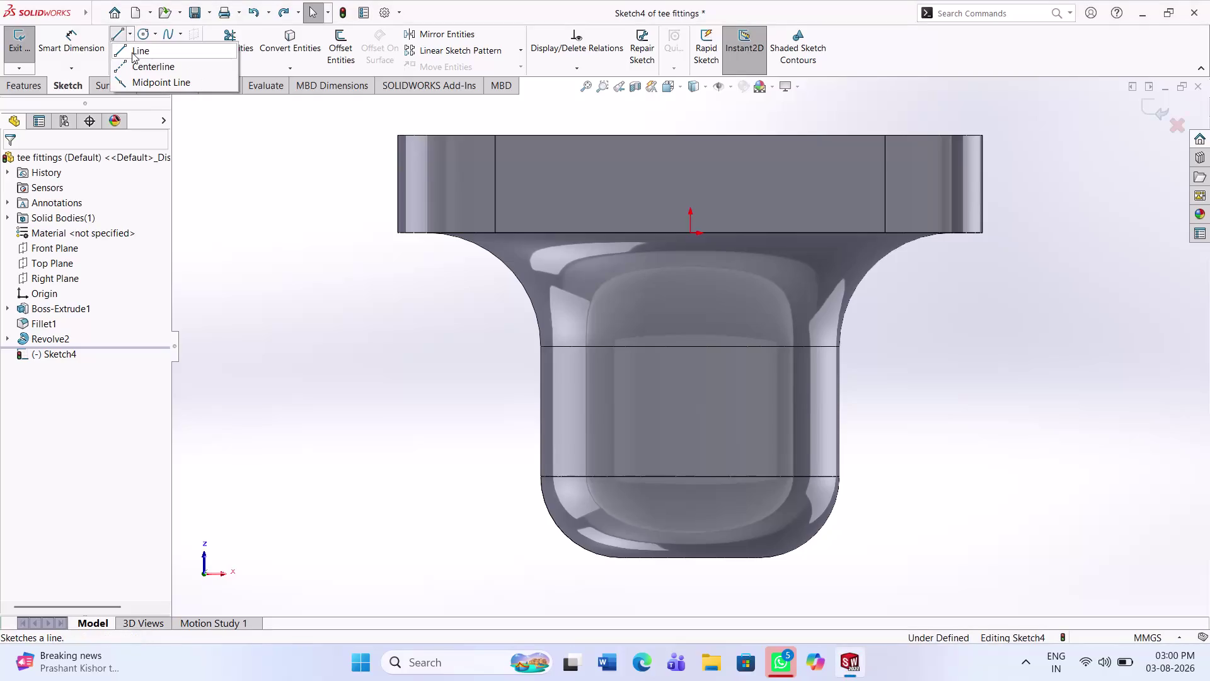
Draw a vertical centerline from the origin down below the part.
click(135, 68)
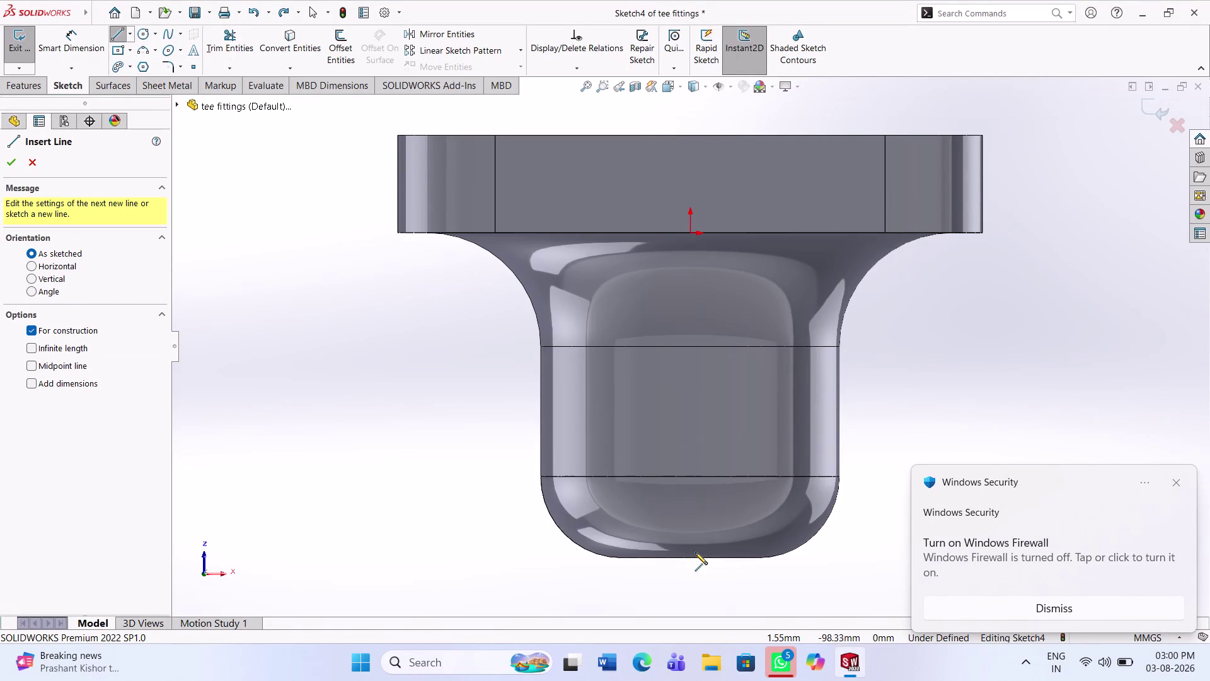
click(693, 590)
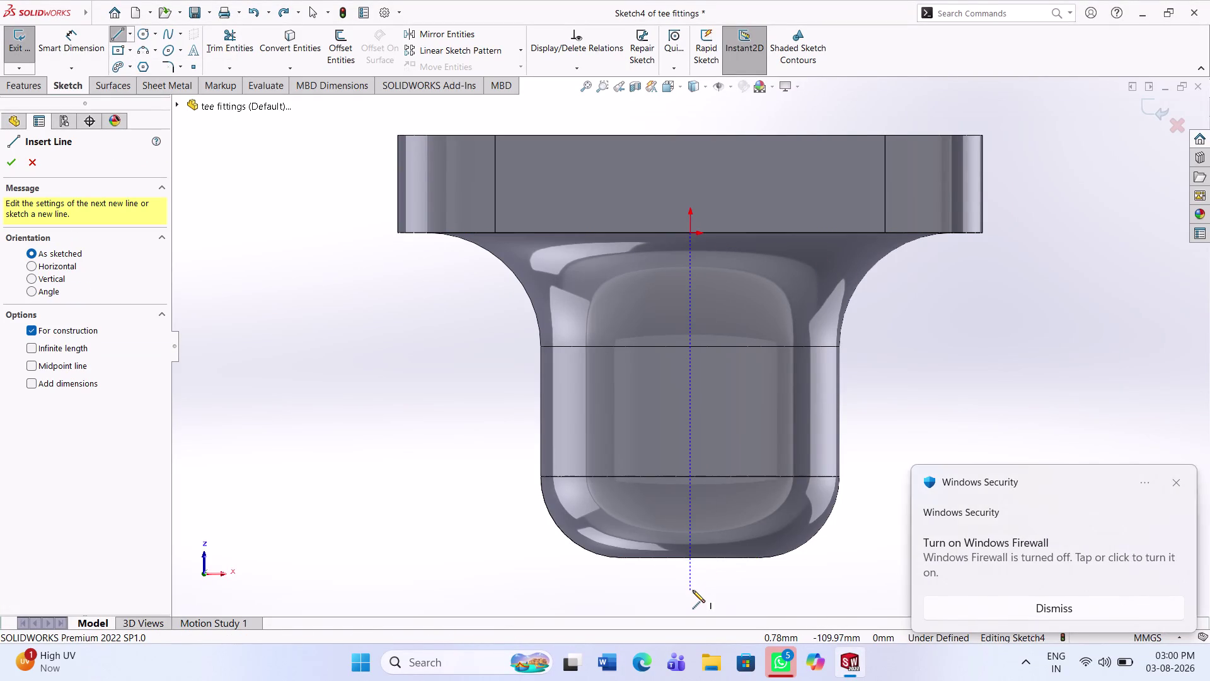
click(688, 234)
key(Escape)
key(Escape)
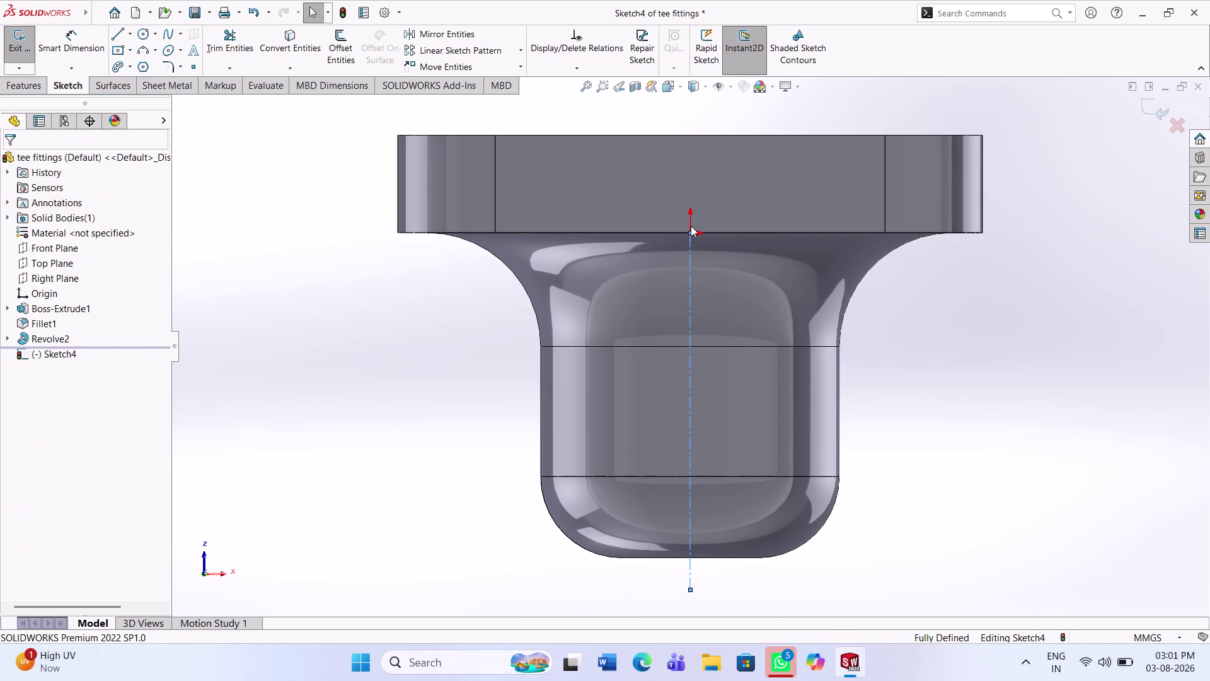
Draw a horizontal centerline crossing the vertical one through the part.
click(130, 31)
click(143, 68)
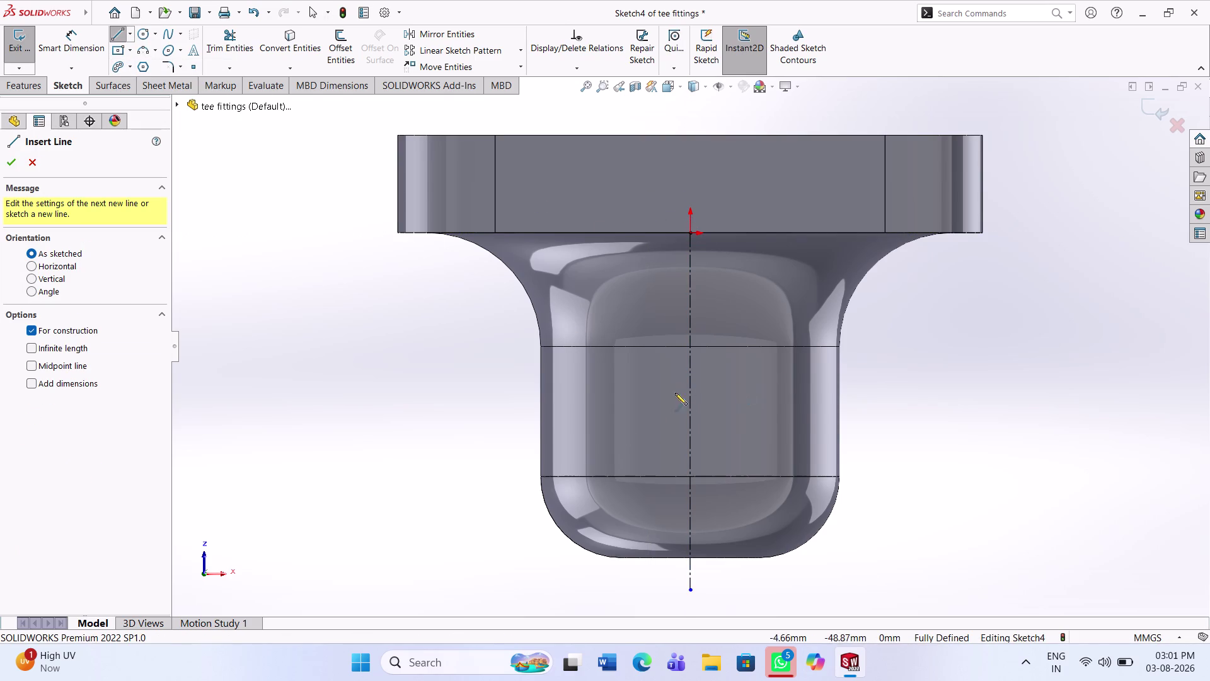
click(931, 413)
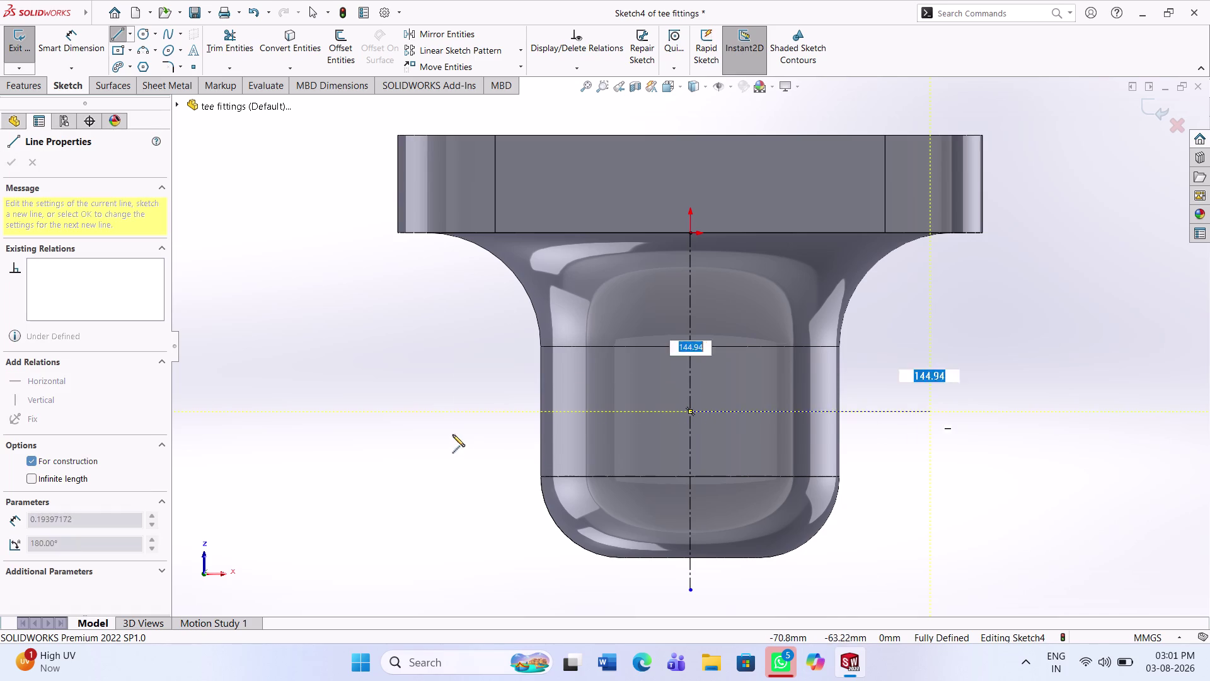
click(471, 410)
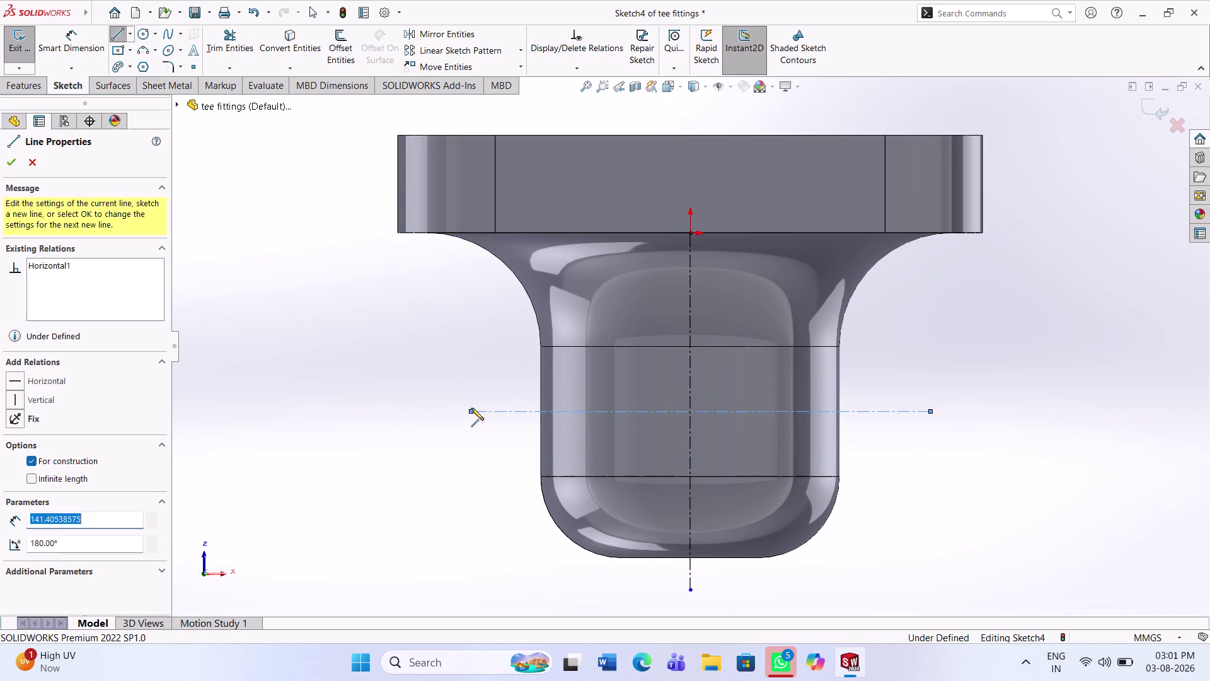
key(Escape)
key(Escape)
key(Escape)
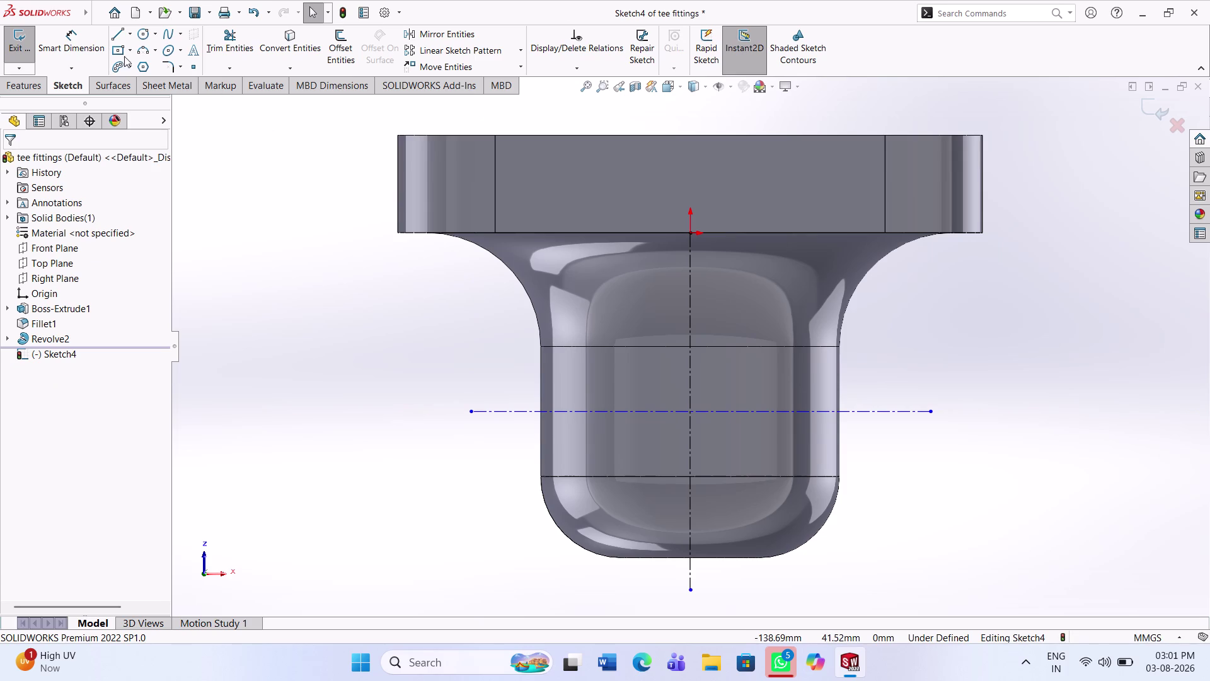
click(130, 32)
Draw a closed construction diamond with top, right, bottom and left corners on the centerlines.
click(152, 64)
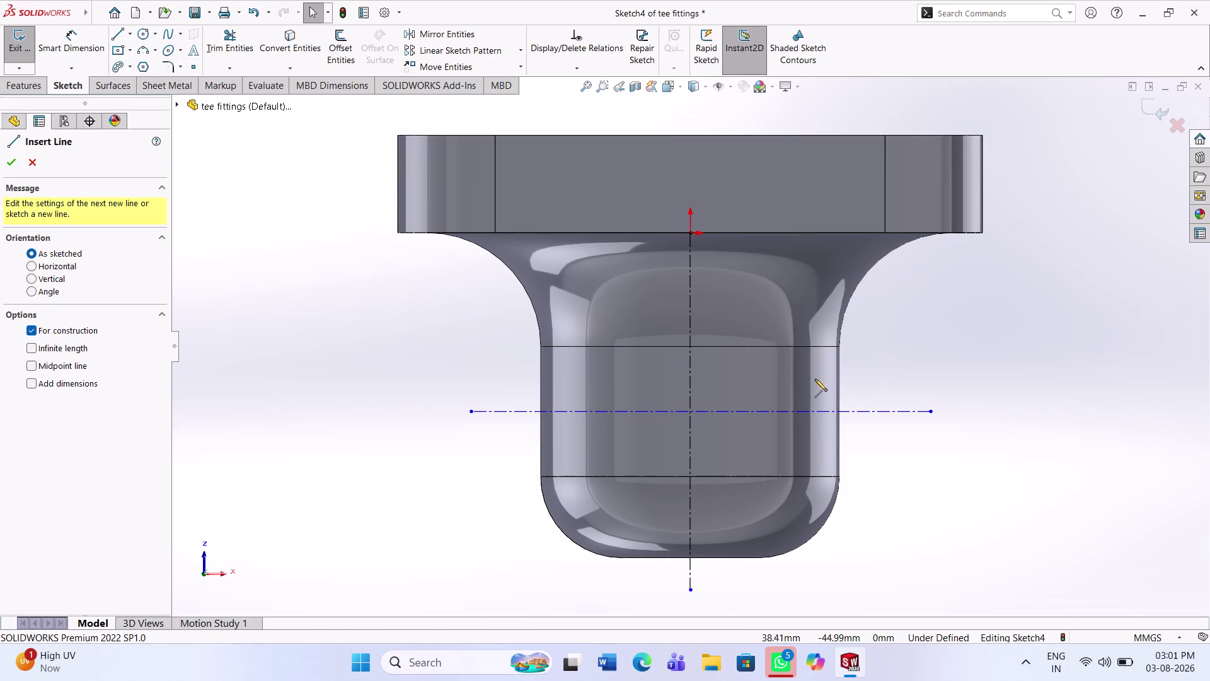
click(689, 274)
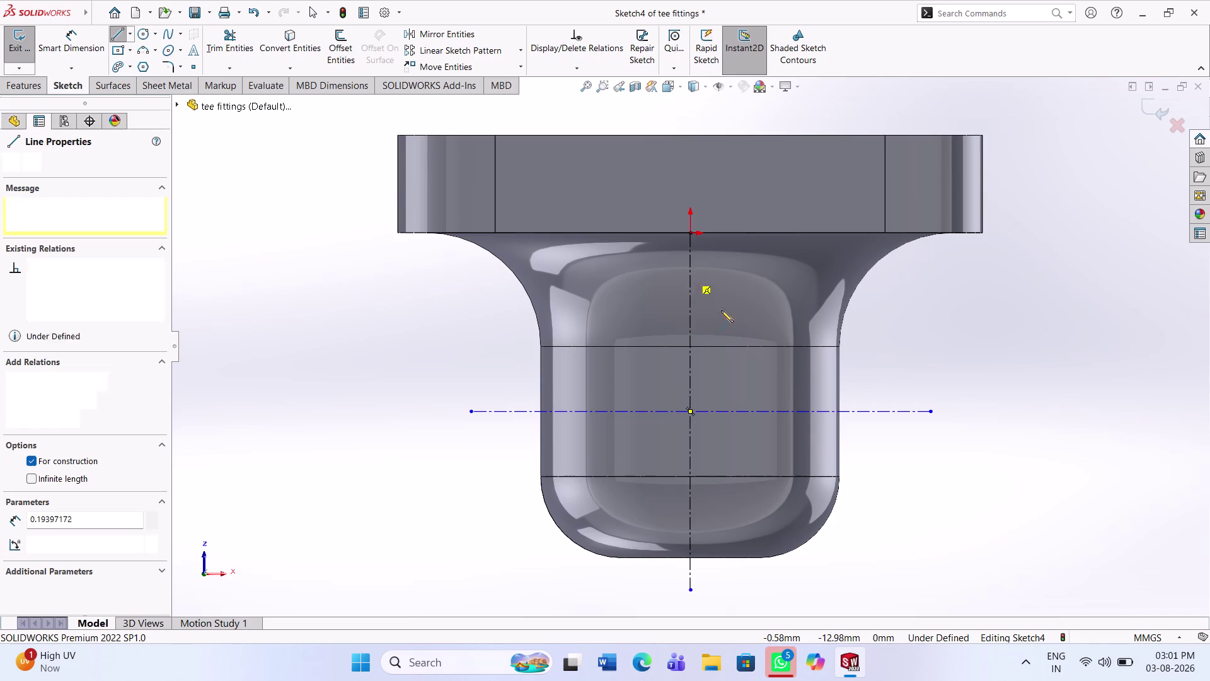
click(893, 411)
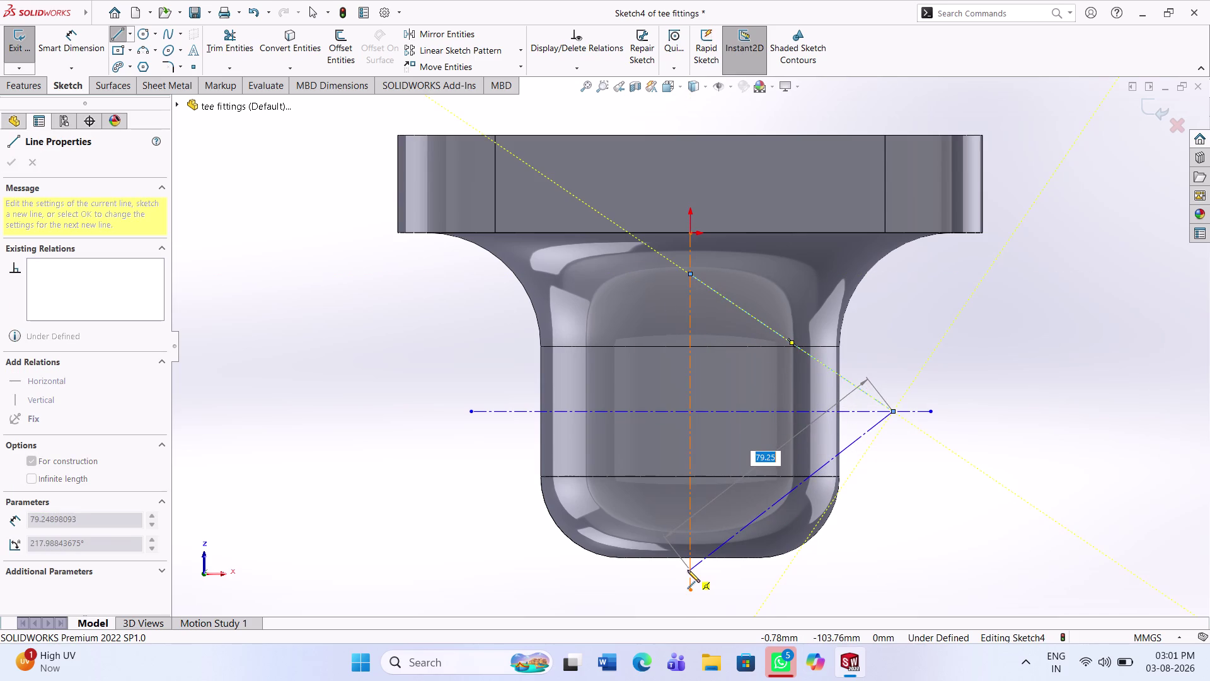
click(688, 570)
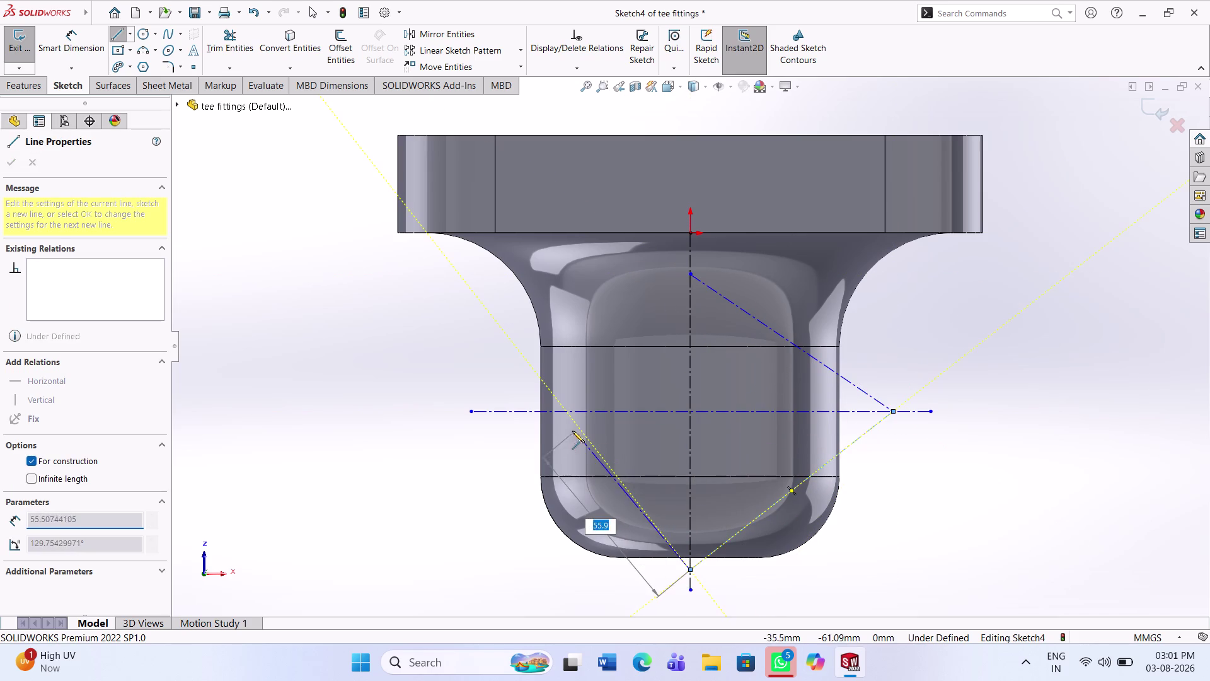
click(567, 413)
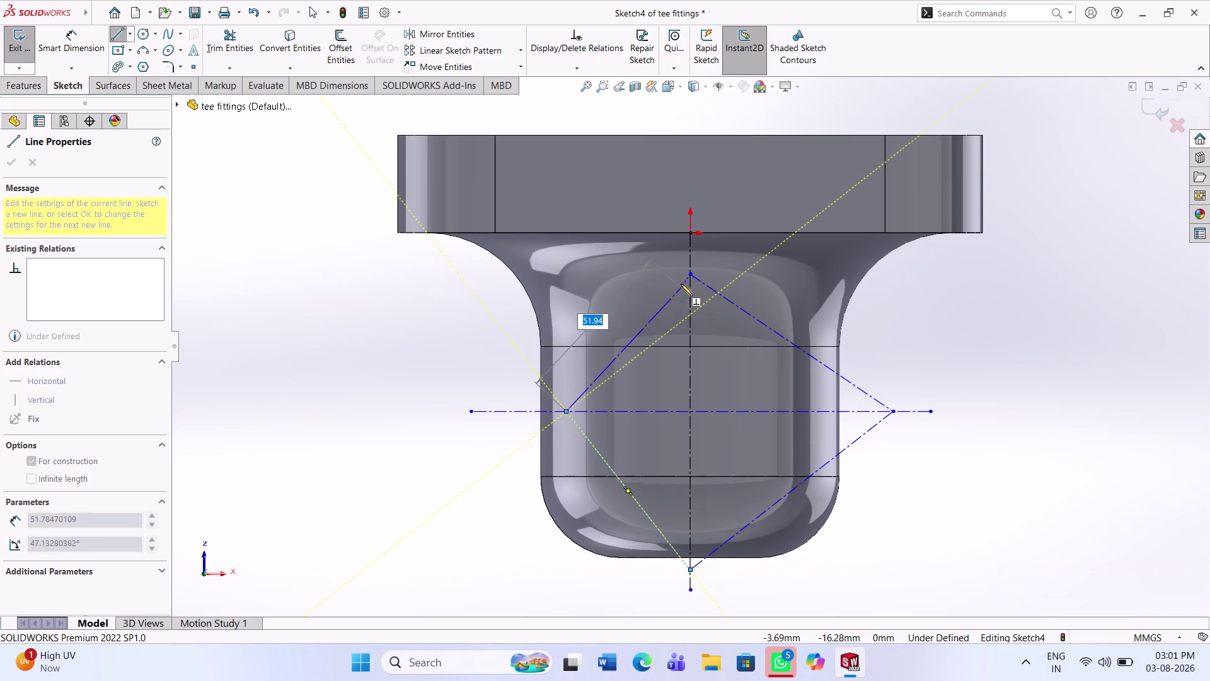
click(690, 278)
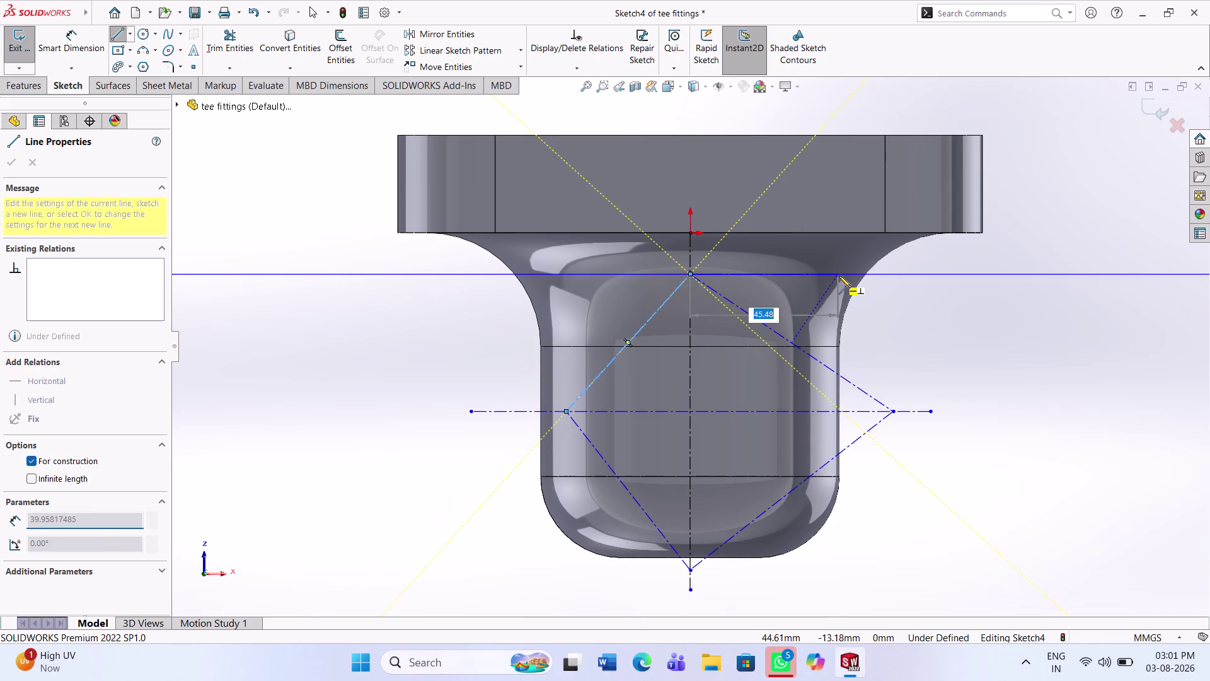
key(Escape)
key(Escape)
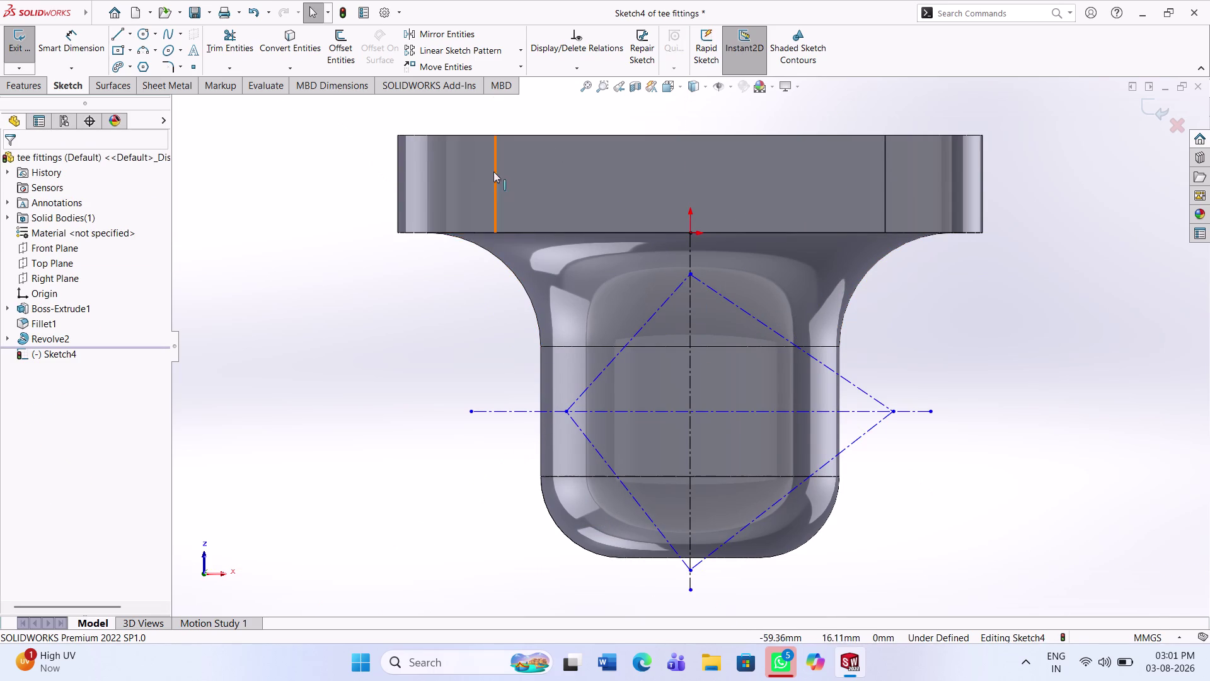
click(172, 68)
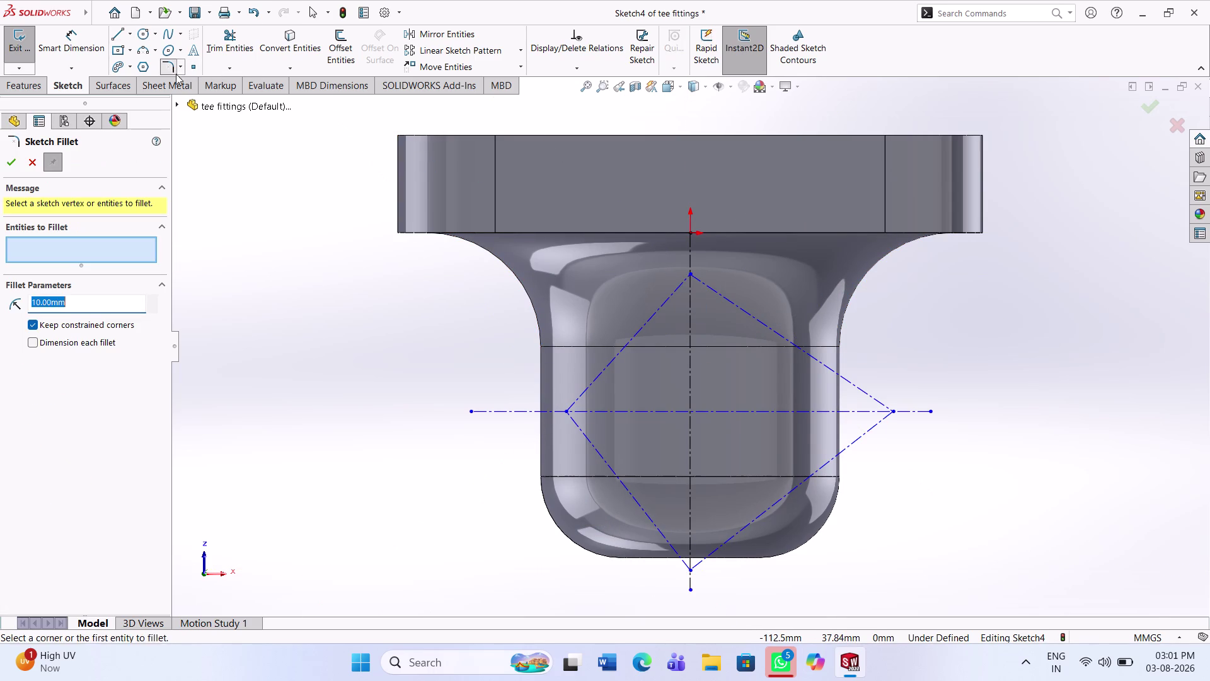
Apply 44.6 mm sketch fillets to the edge pairs at the diamond's top and bottom corners.
key(BackSpace)
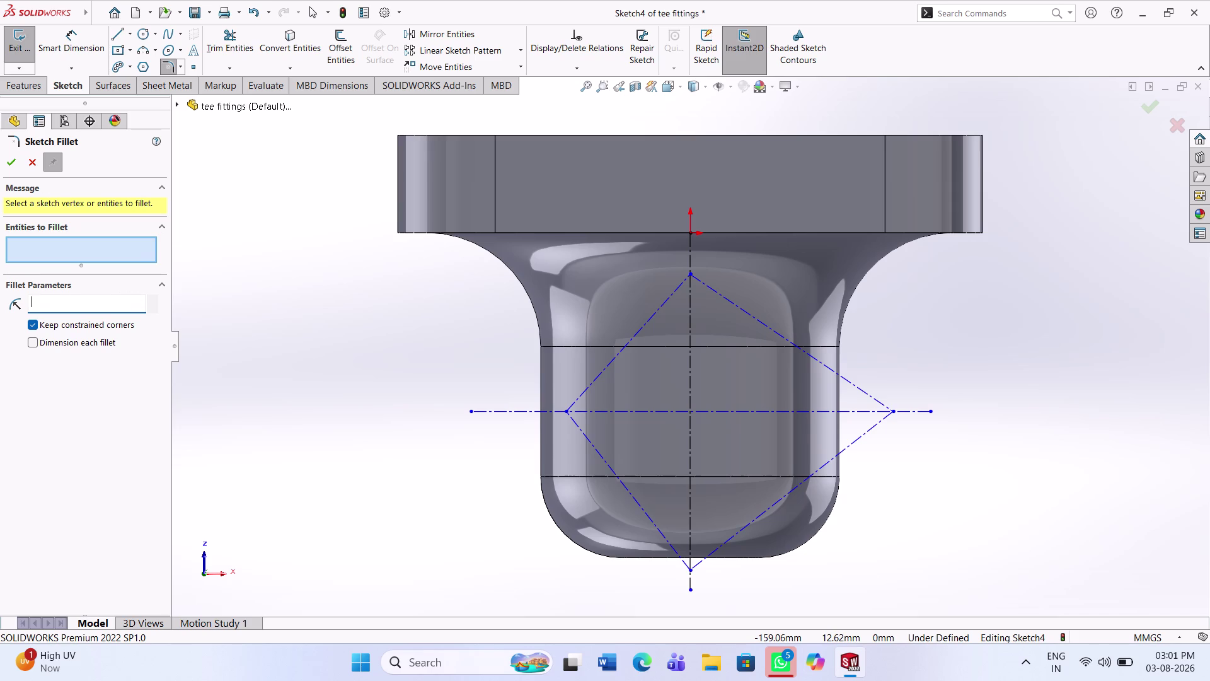
text(44)
text(.6)
key(Return)
click(728, 303)
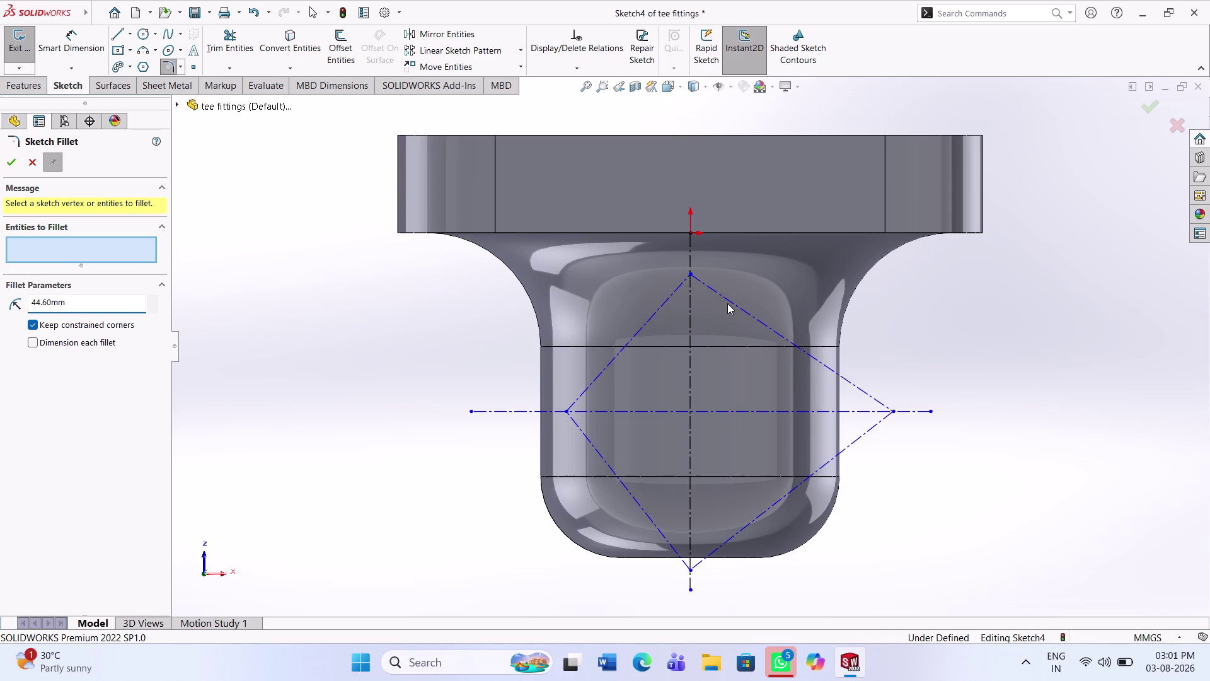
click(735, 300)
click(737, 303)
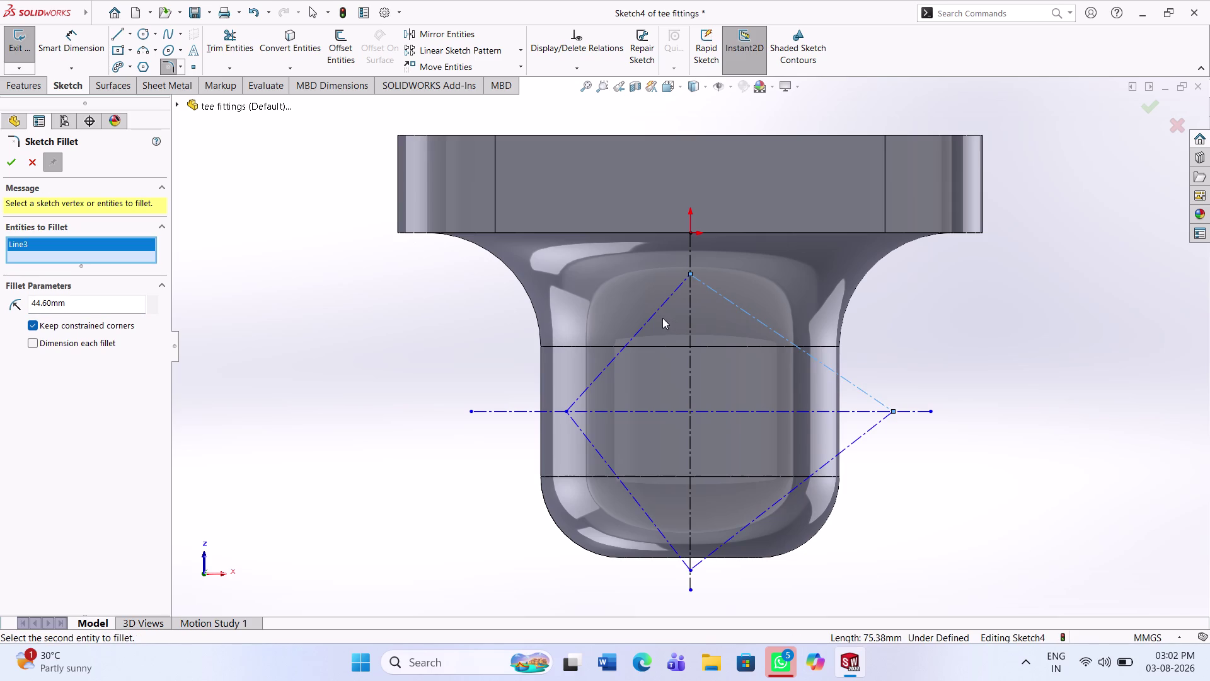
click(655, 314)
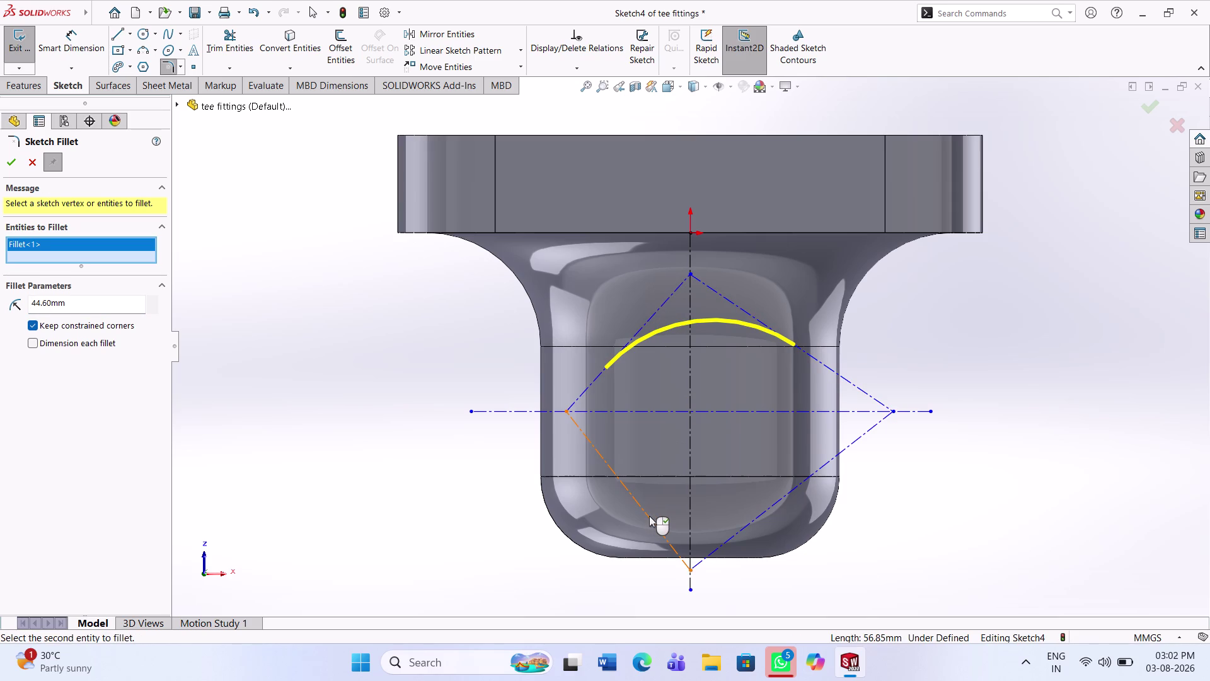
click(649, 516)
click(747, 528)
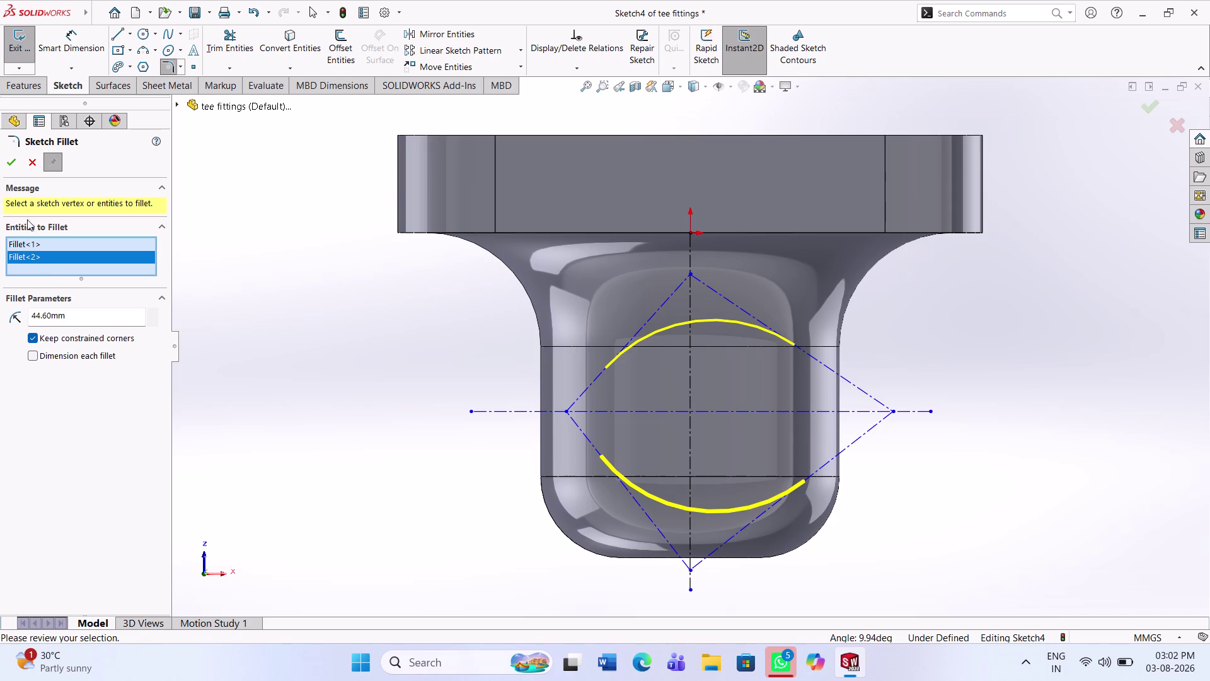
click(10, 164)
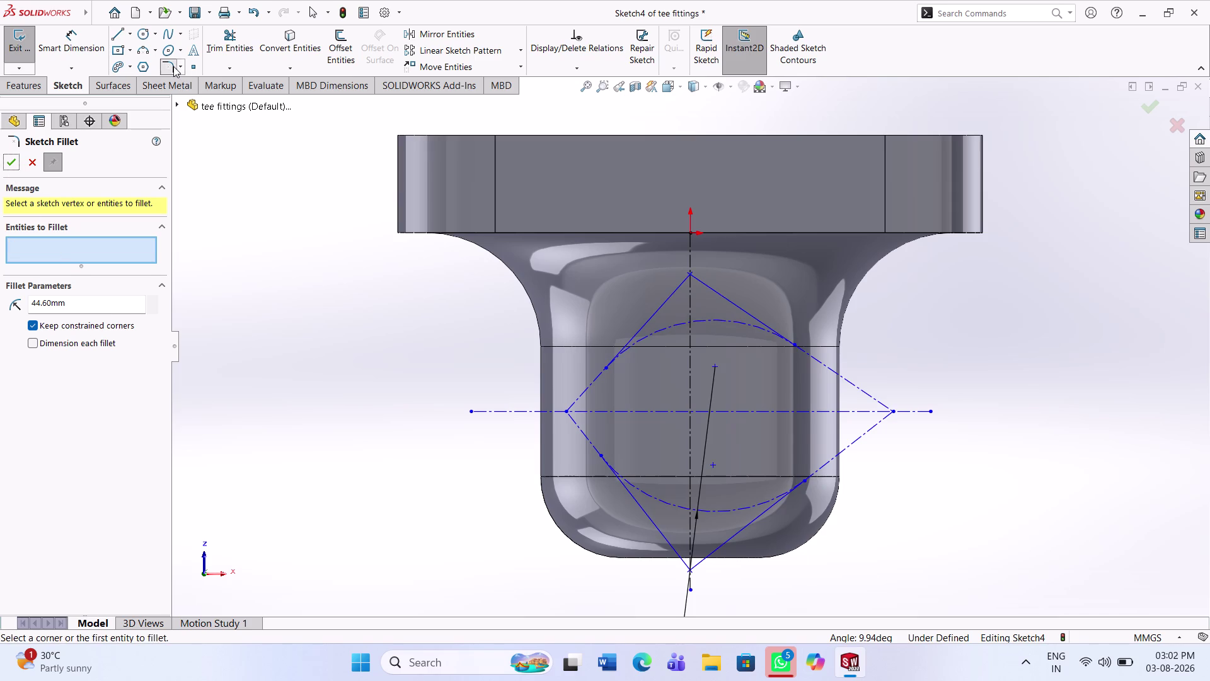
click(171, 66)
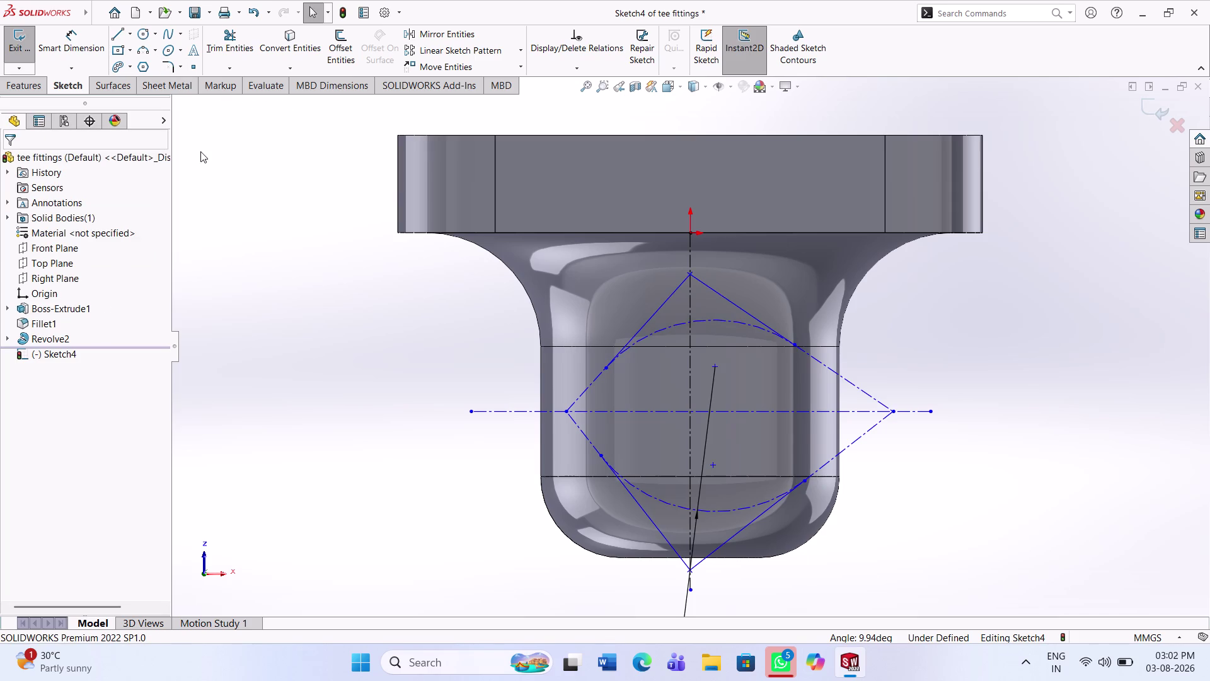
Apply 14.1 mm sketch fillets to the edge pairs at the diamond's right and left corners.
click(171, 67)
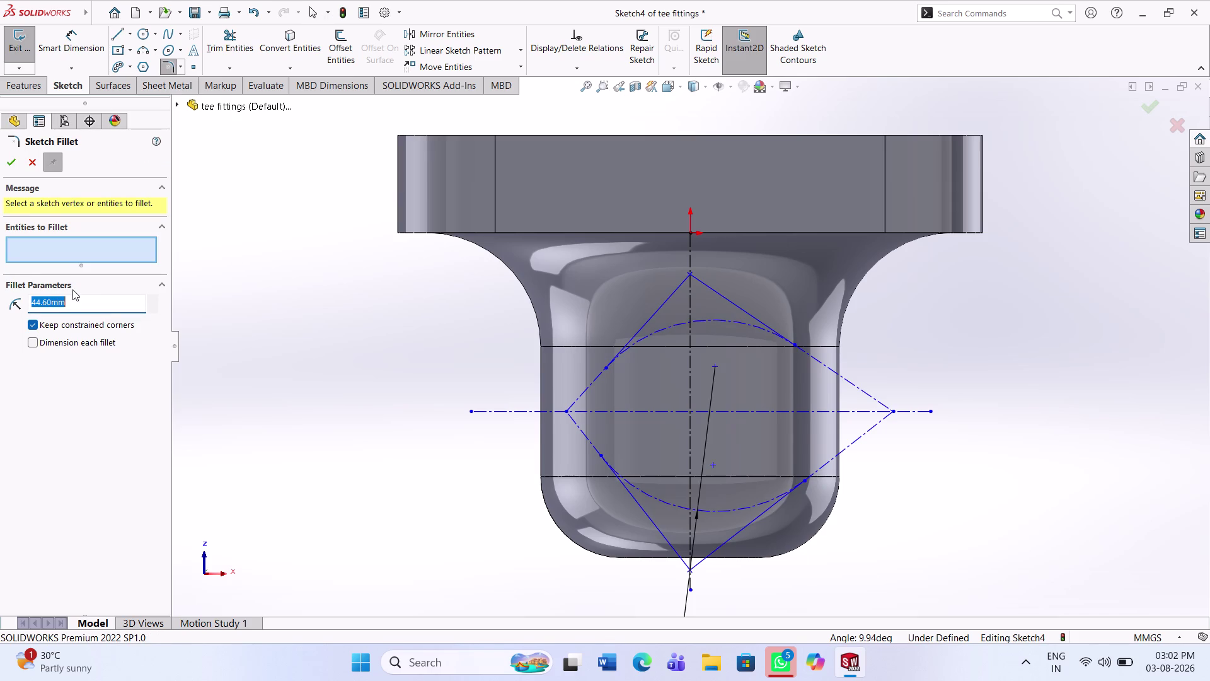
text(14.1)
key(Return)
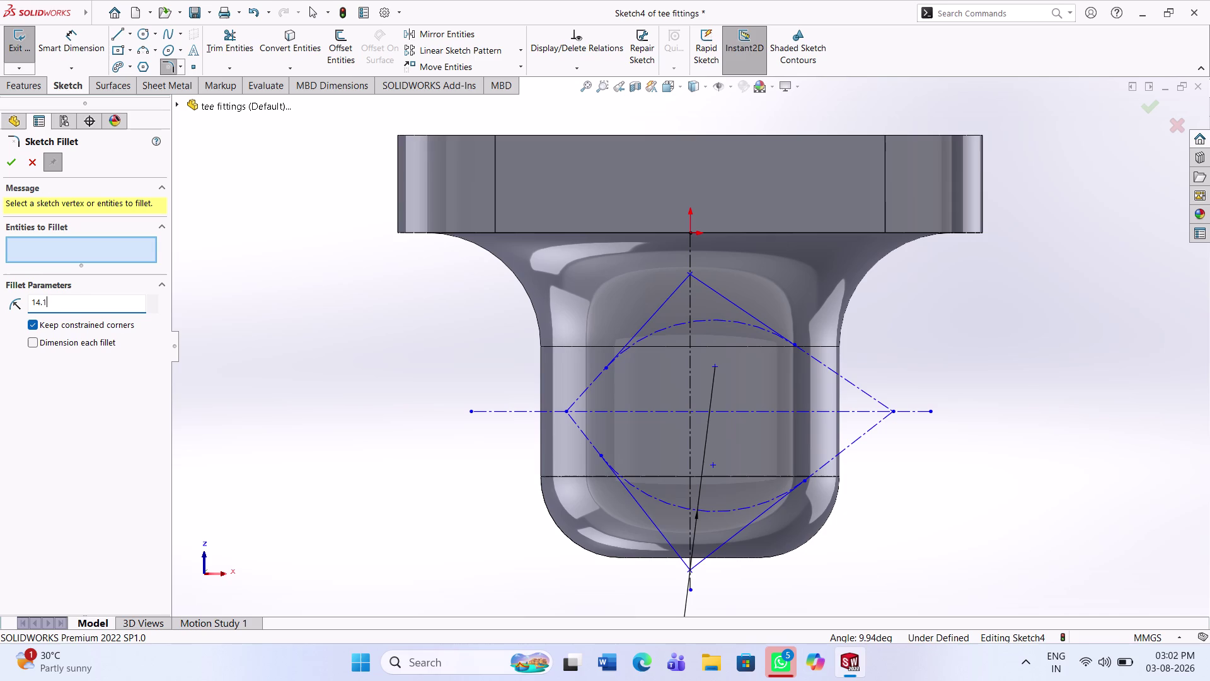
click(857, 385)
click(866, 431)
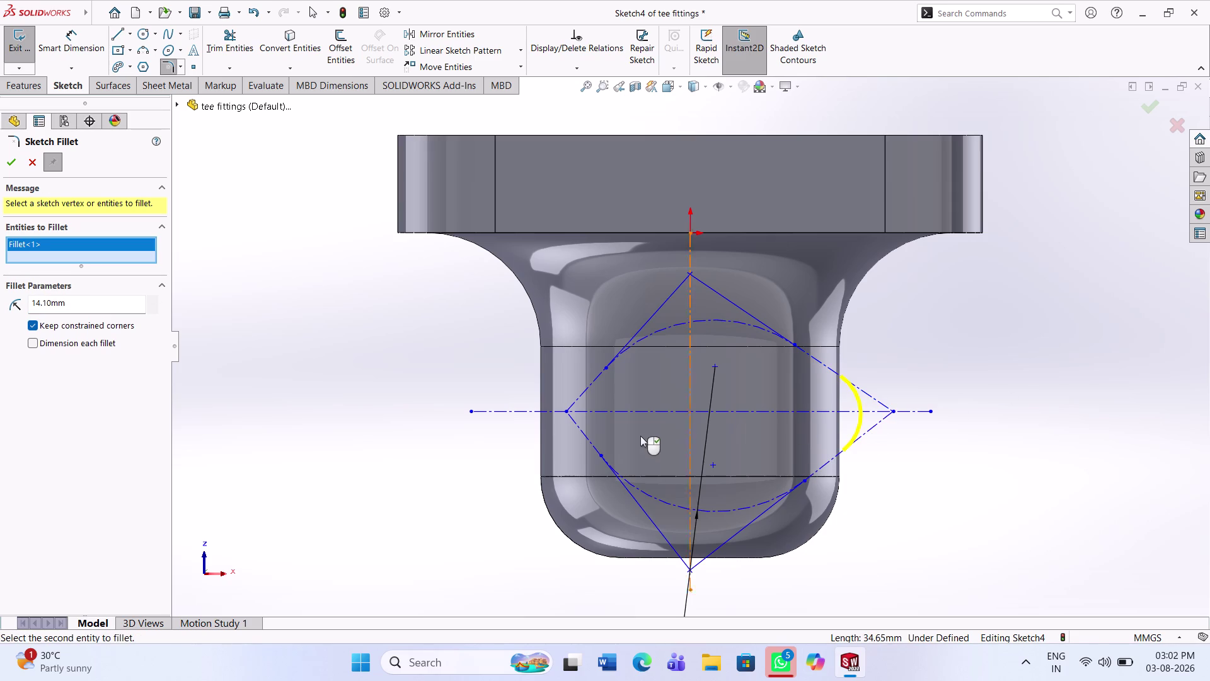
click(597, 376)
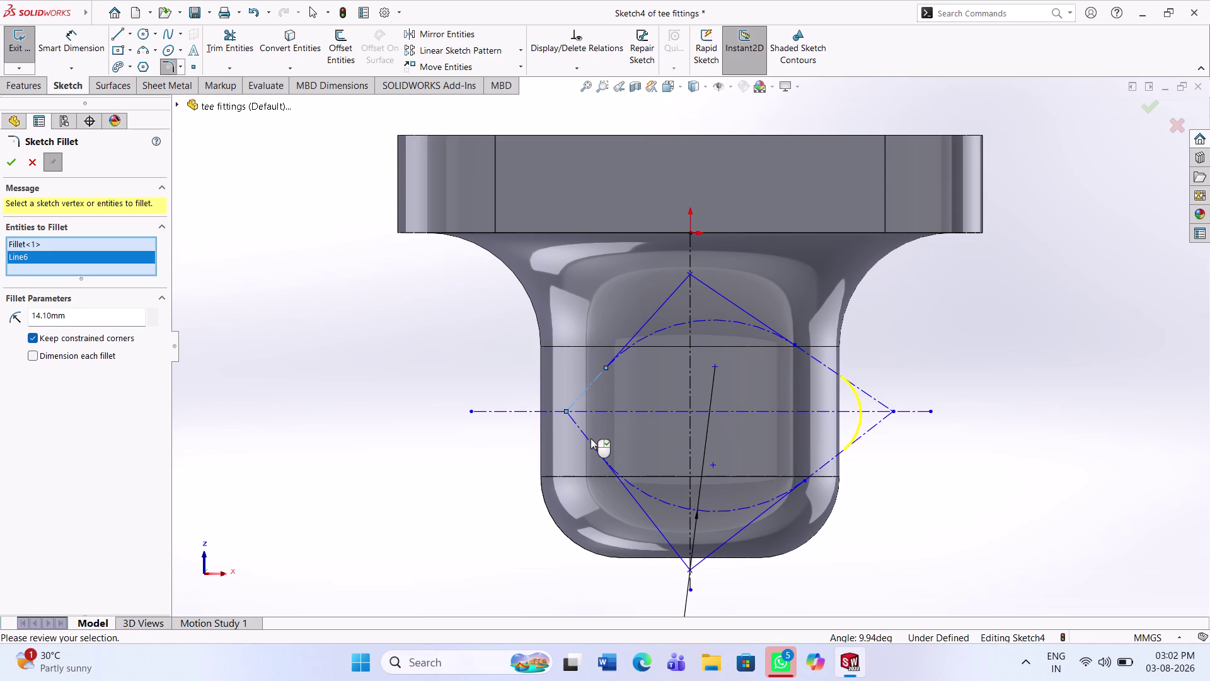
click(589, 440)
click(3, 167)
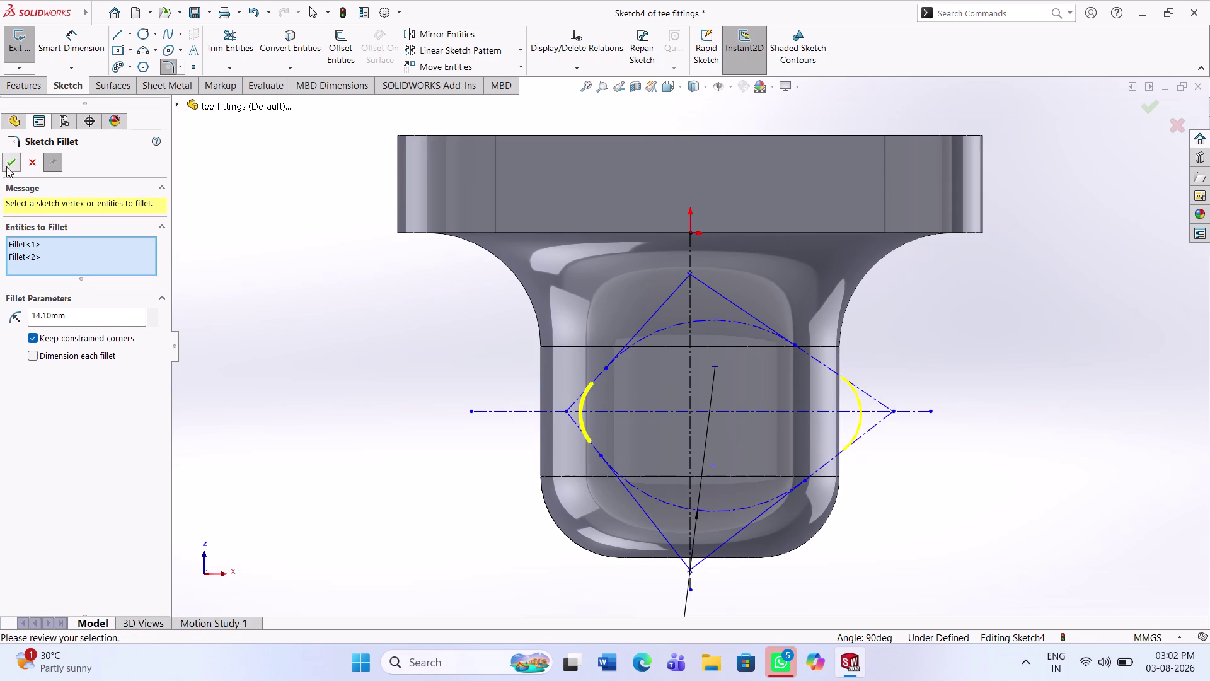
scroll(down, 3)
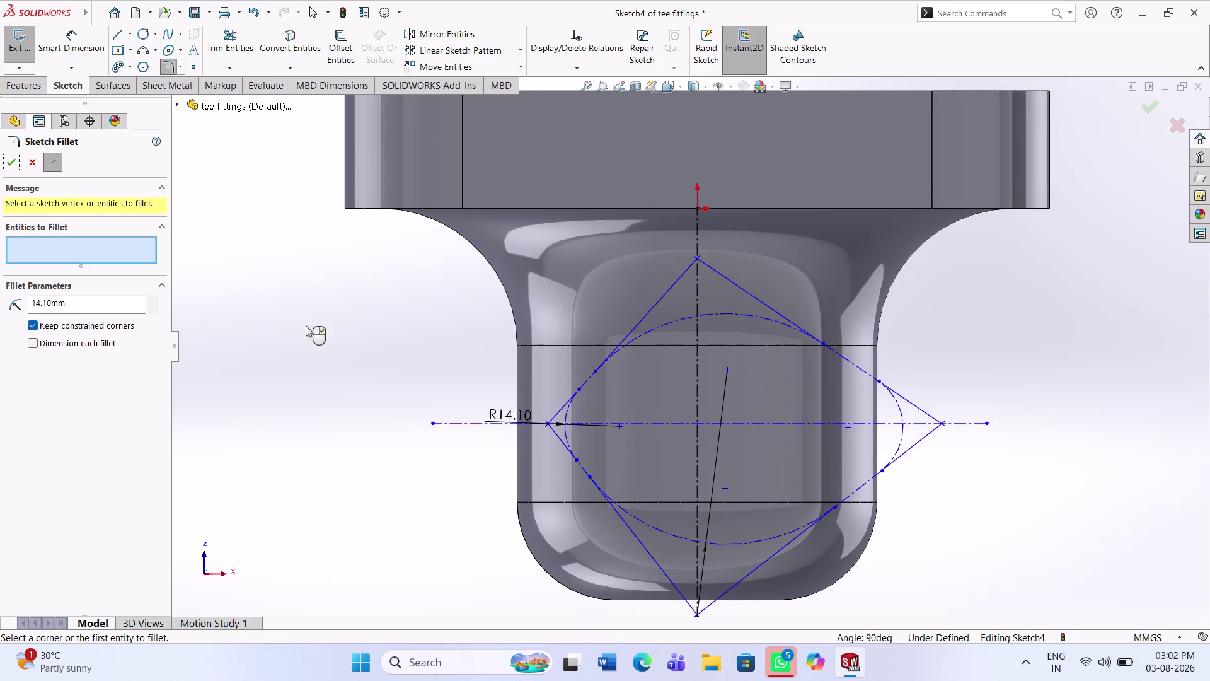
click(6, 159)
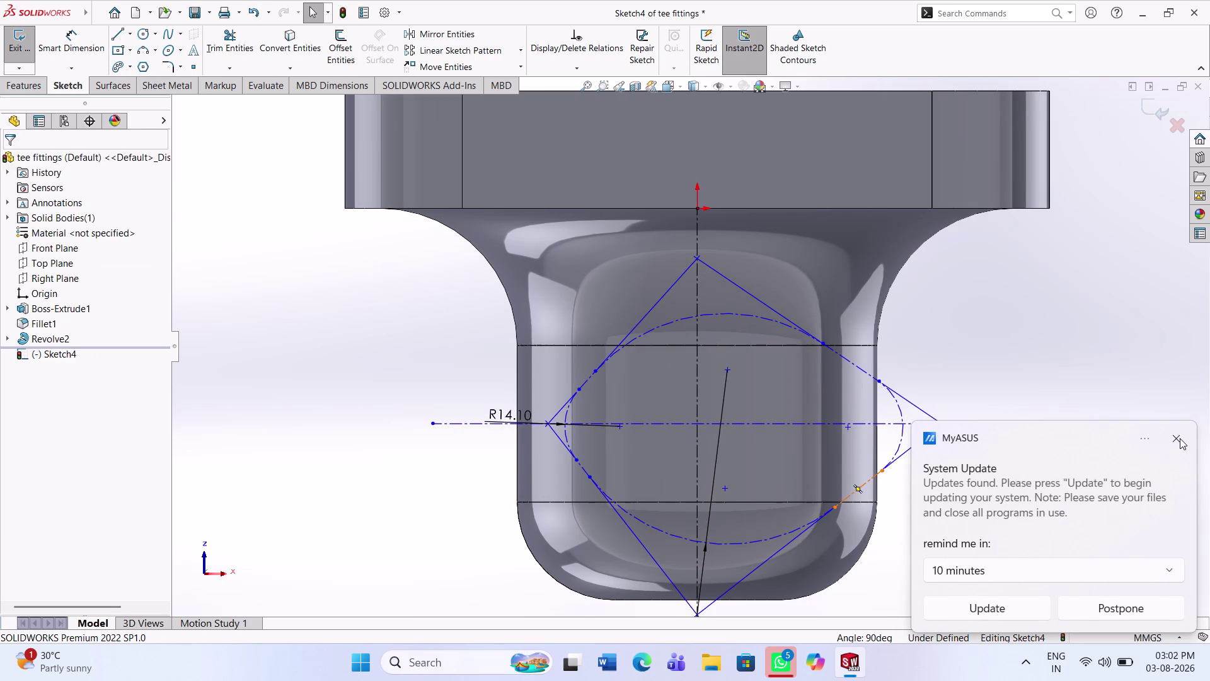
Dismiss the update notification and make a diamond sketch point coincident with a centerline.
click(1180, 439)
click(728, 487)
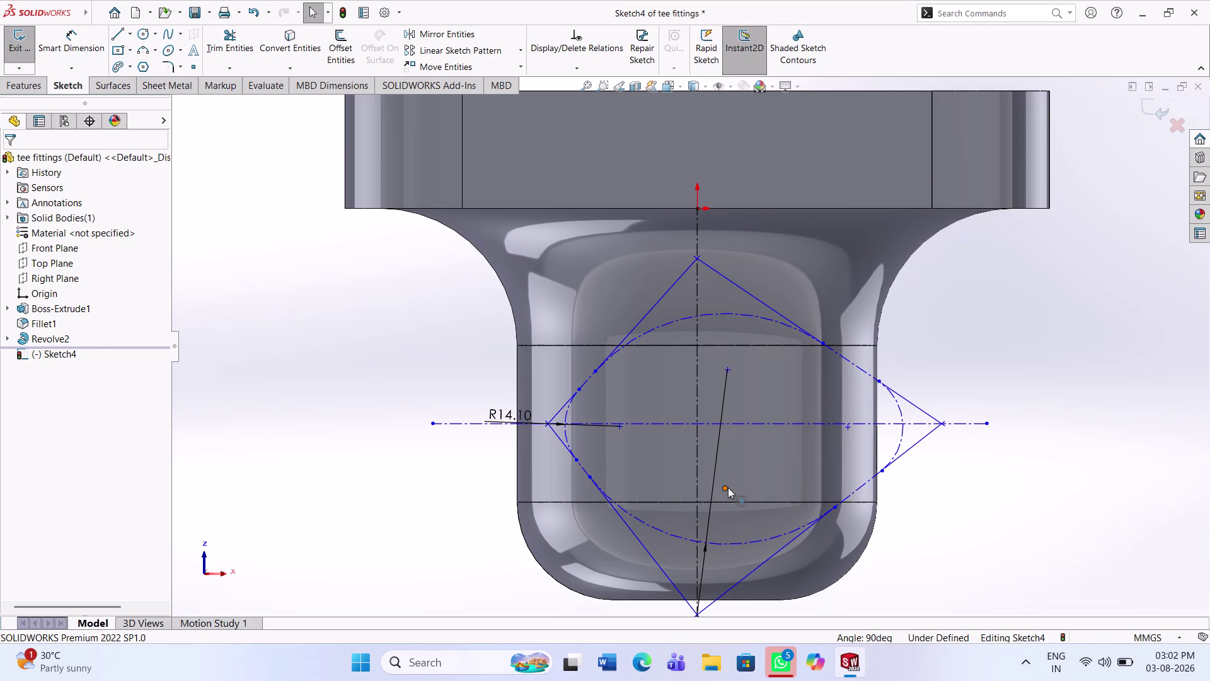
click(700, 450)
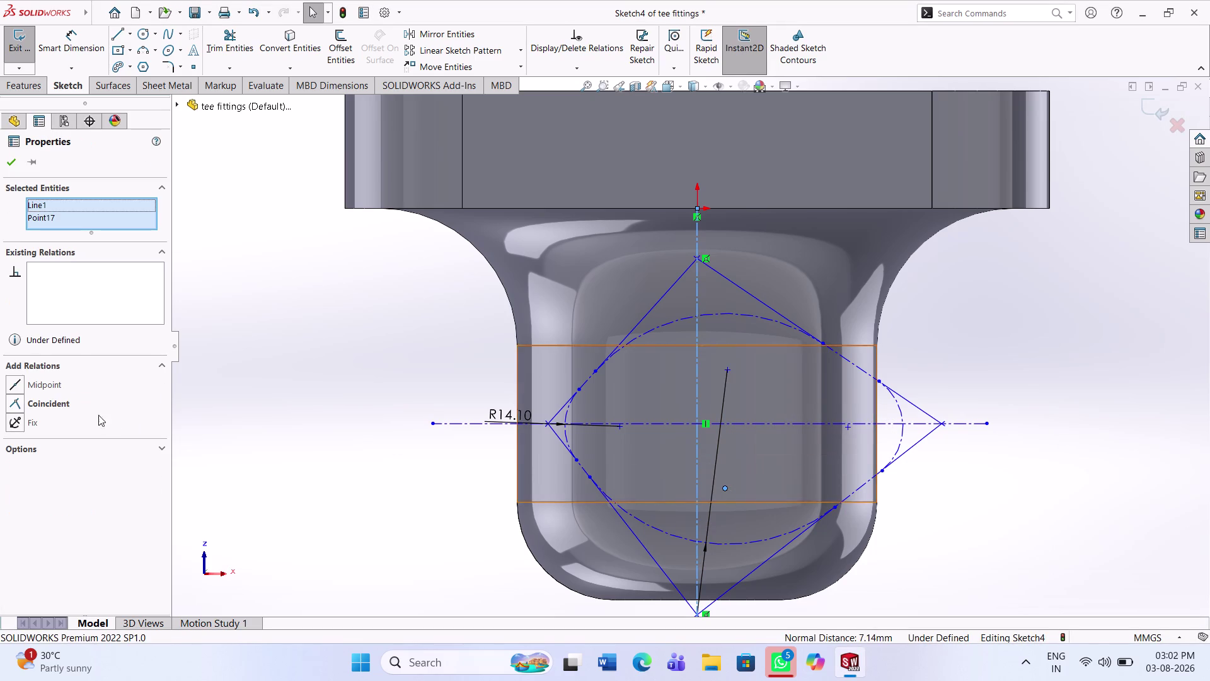
click(69, 403)
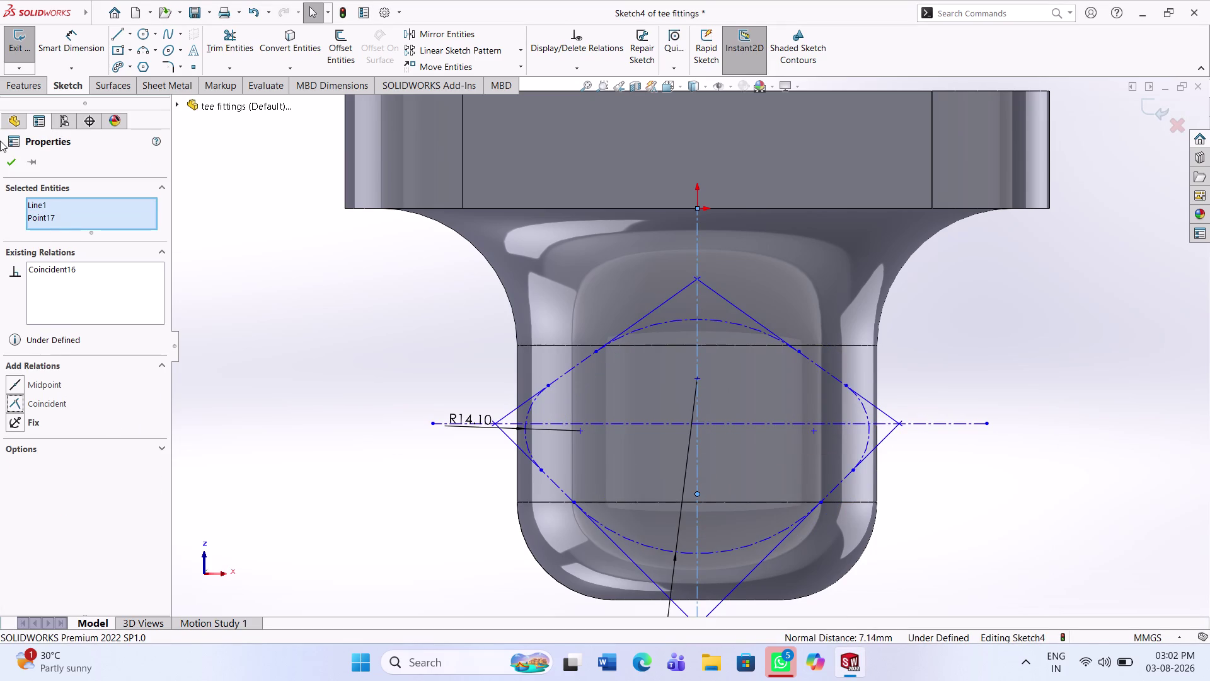
click(8, 160)
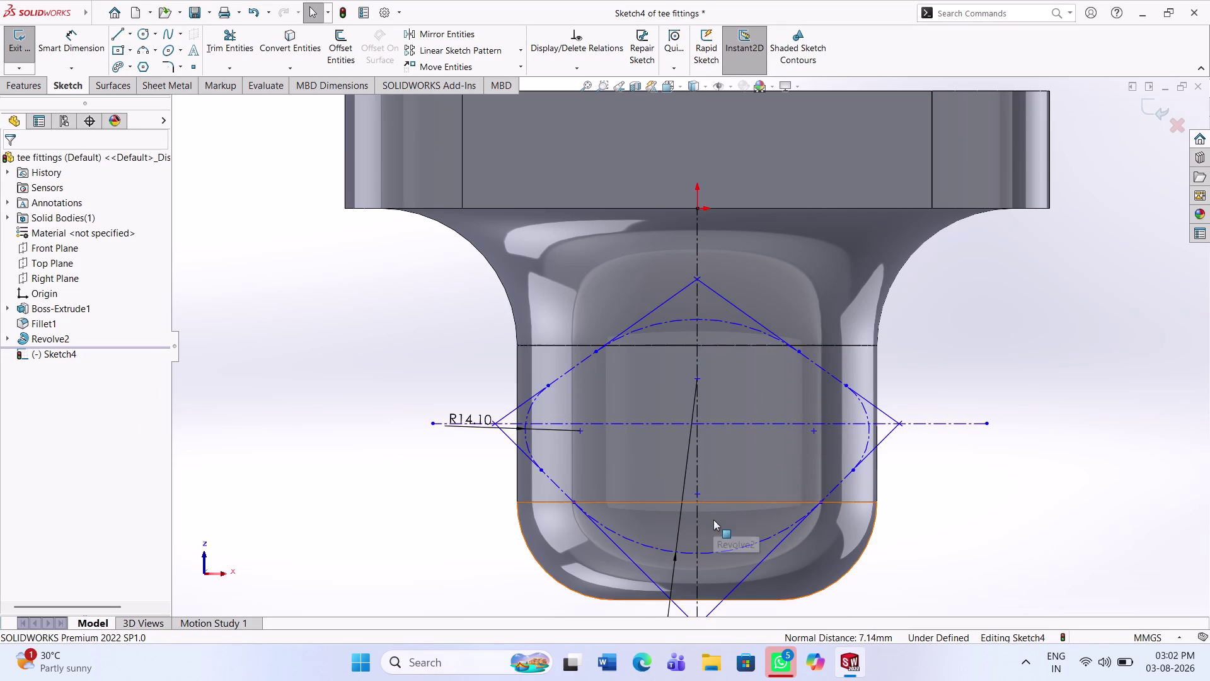
Make the upper point coincident with the vertical centerline and the left arc centre with the horizontal.
click(696, 377)
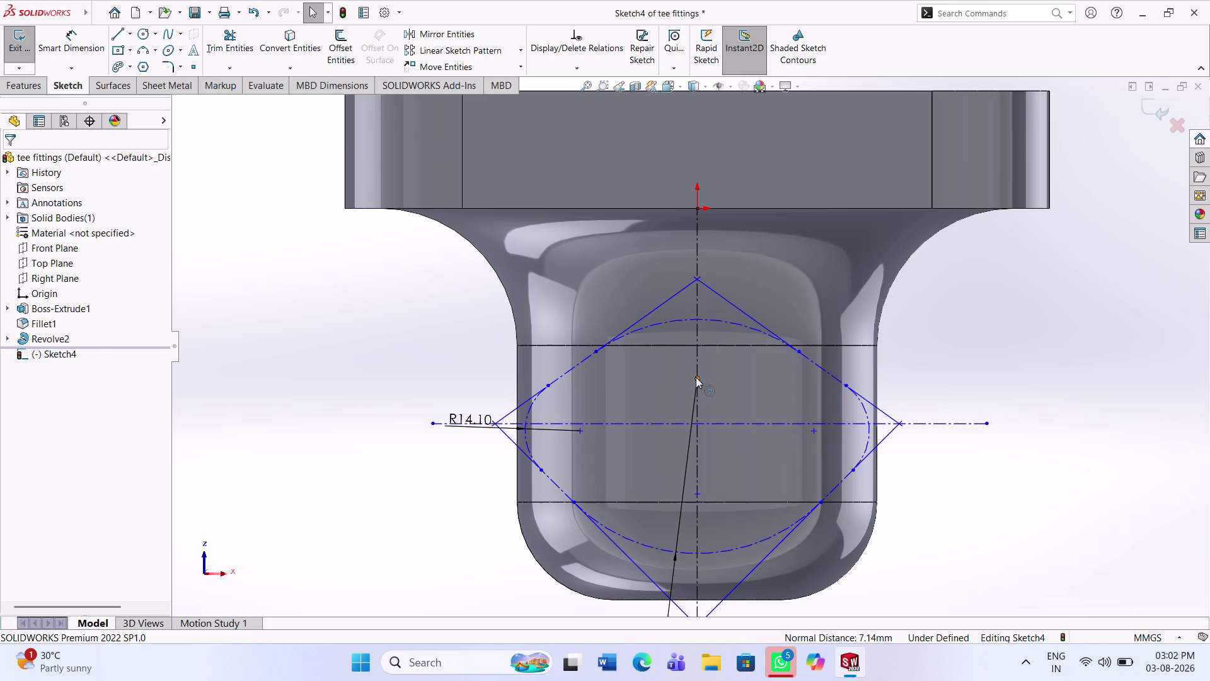
click(698, 401)
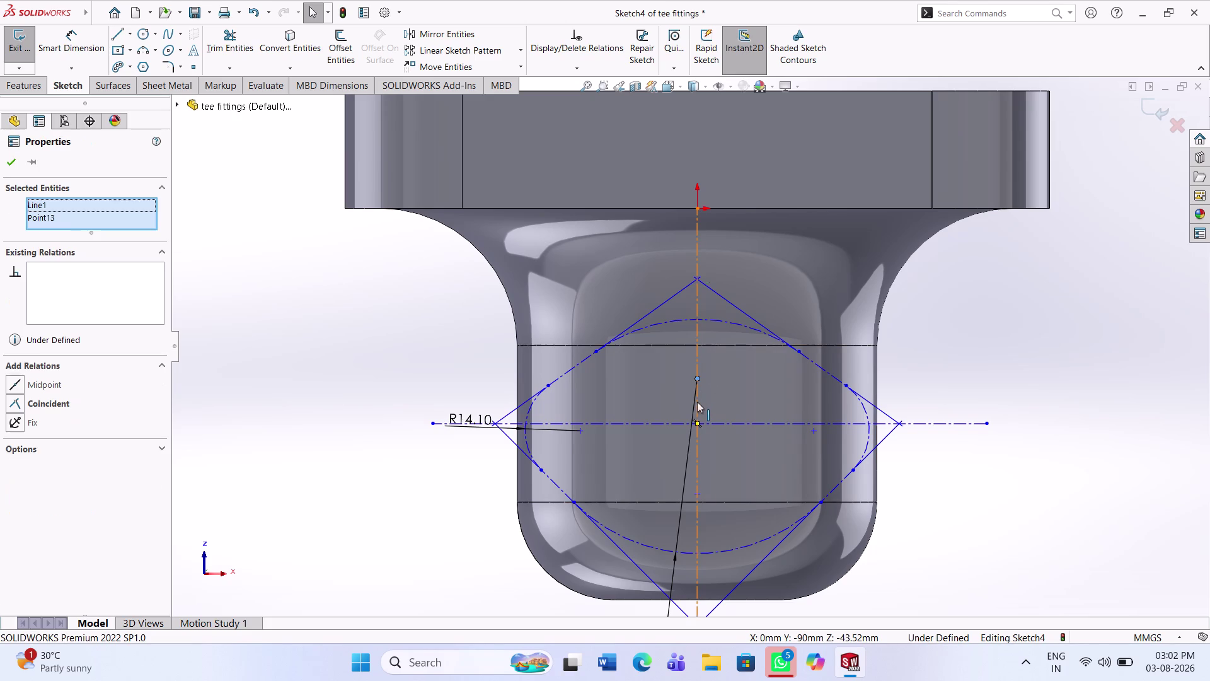
click(14, 167)
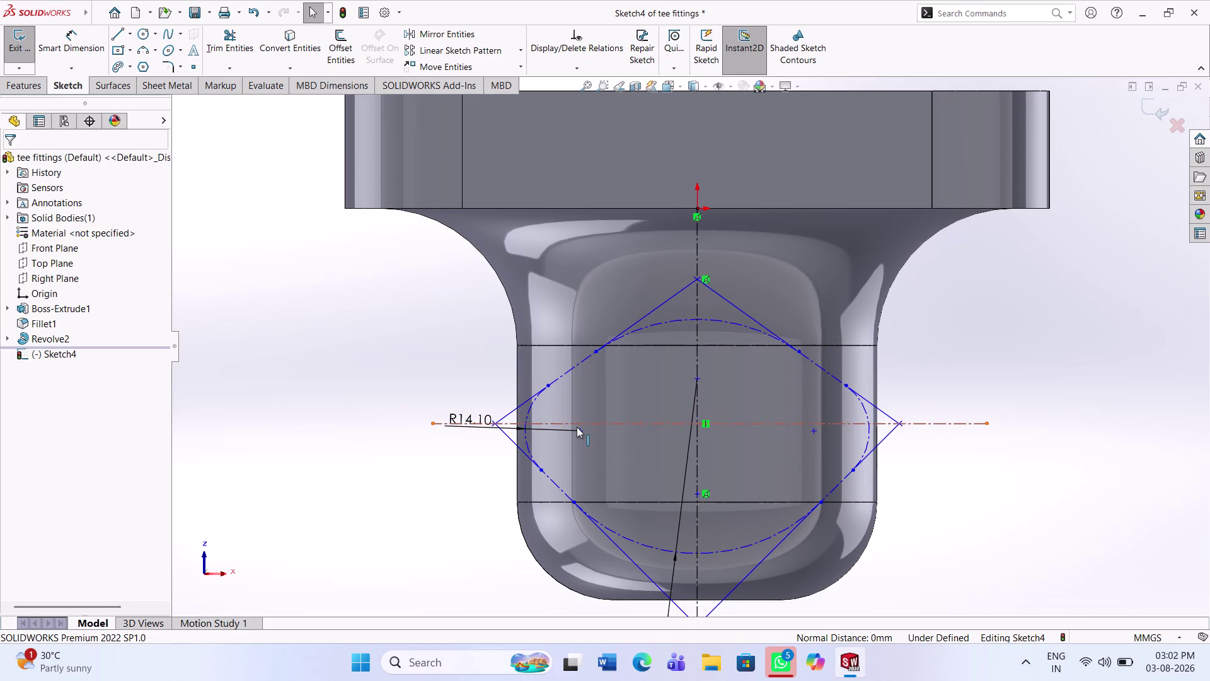
click(578, 432)
click(594, 423)
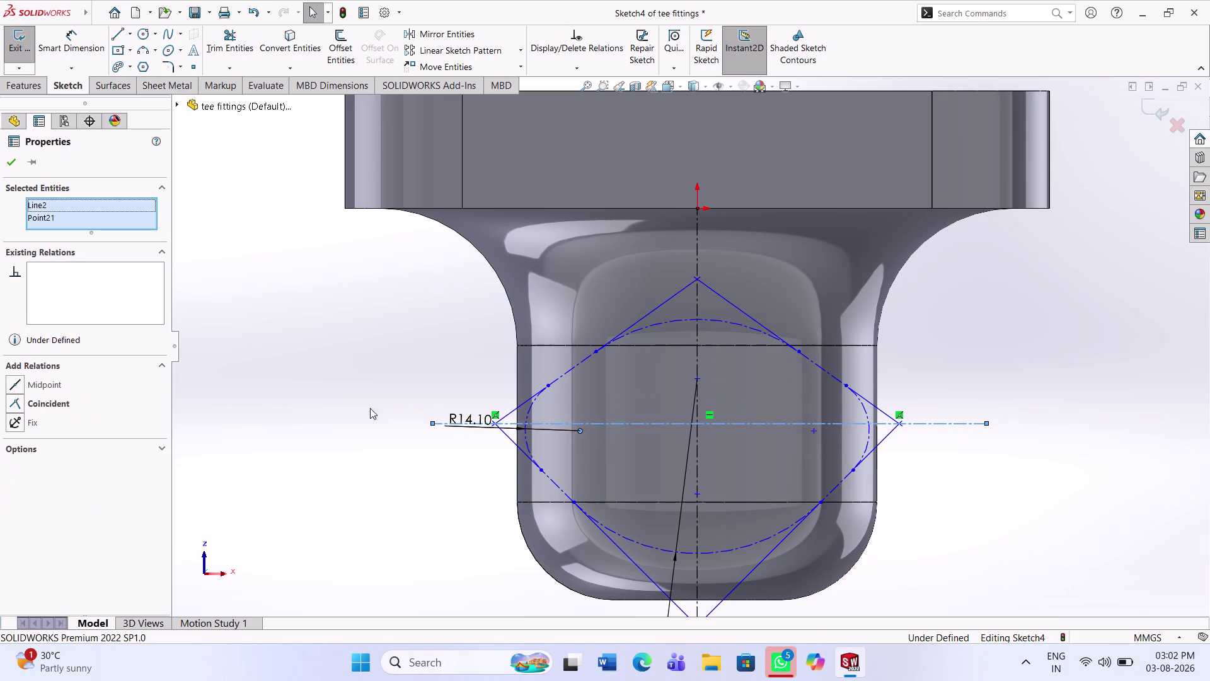
click(36, 400)
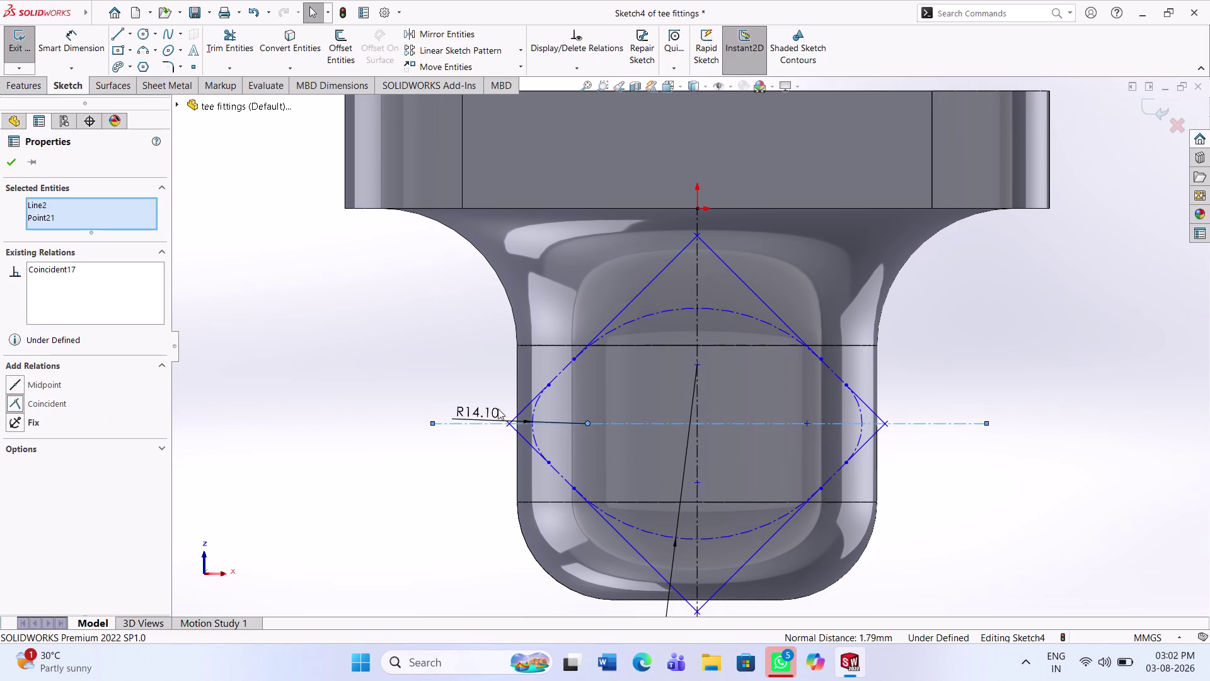
click(1024, 415)
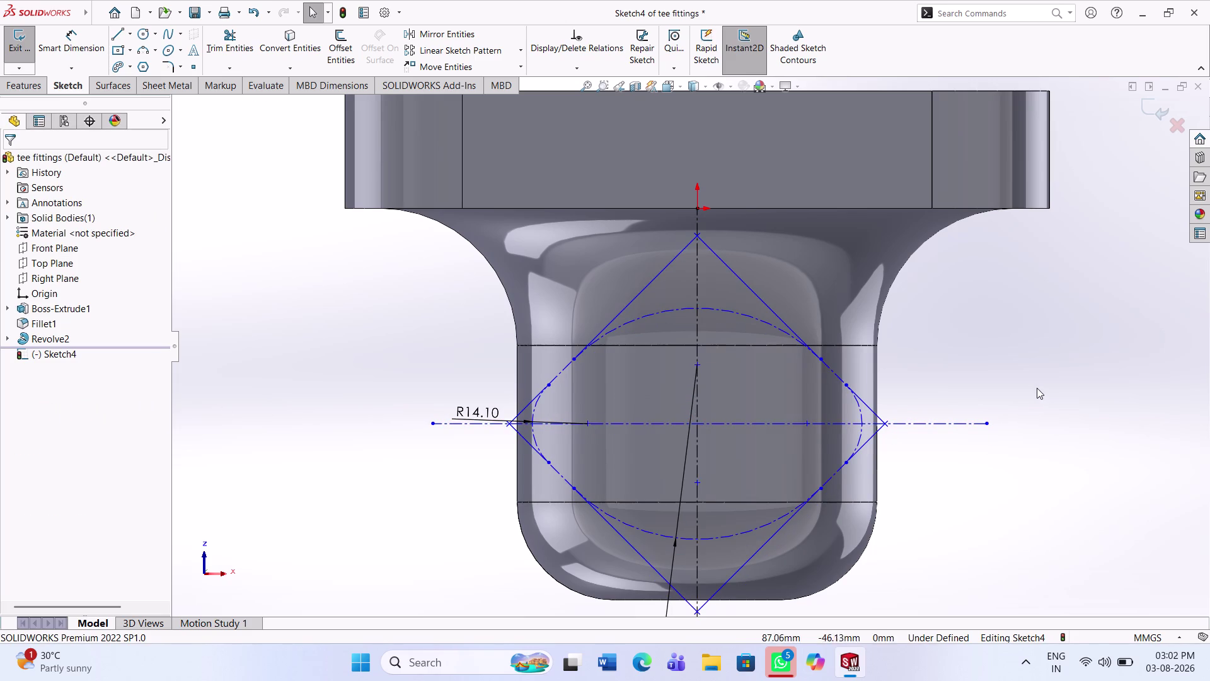
click(72, 39)
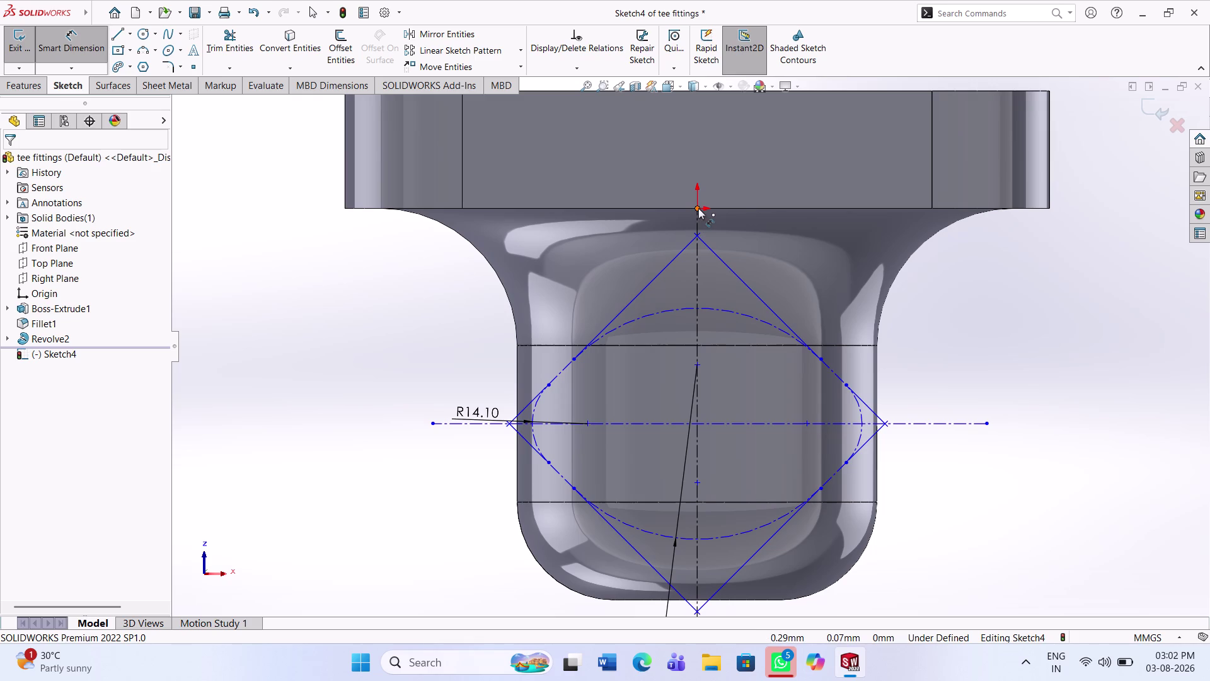
click(699, 208)
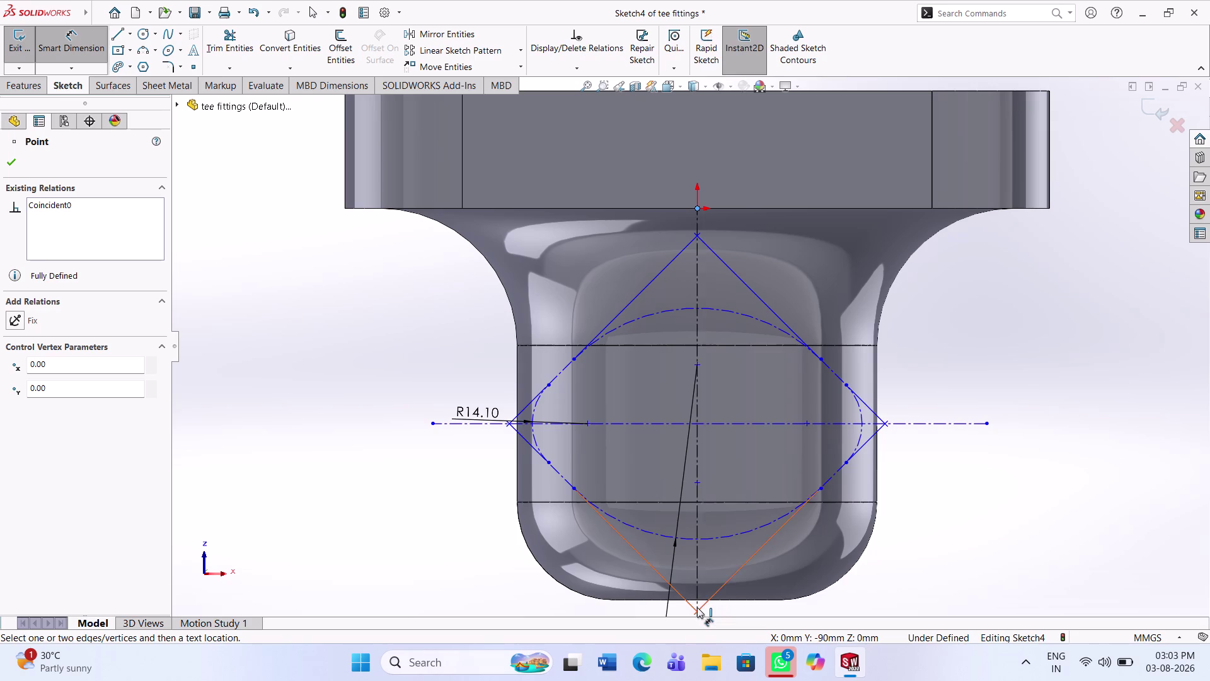
click(697, 539)
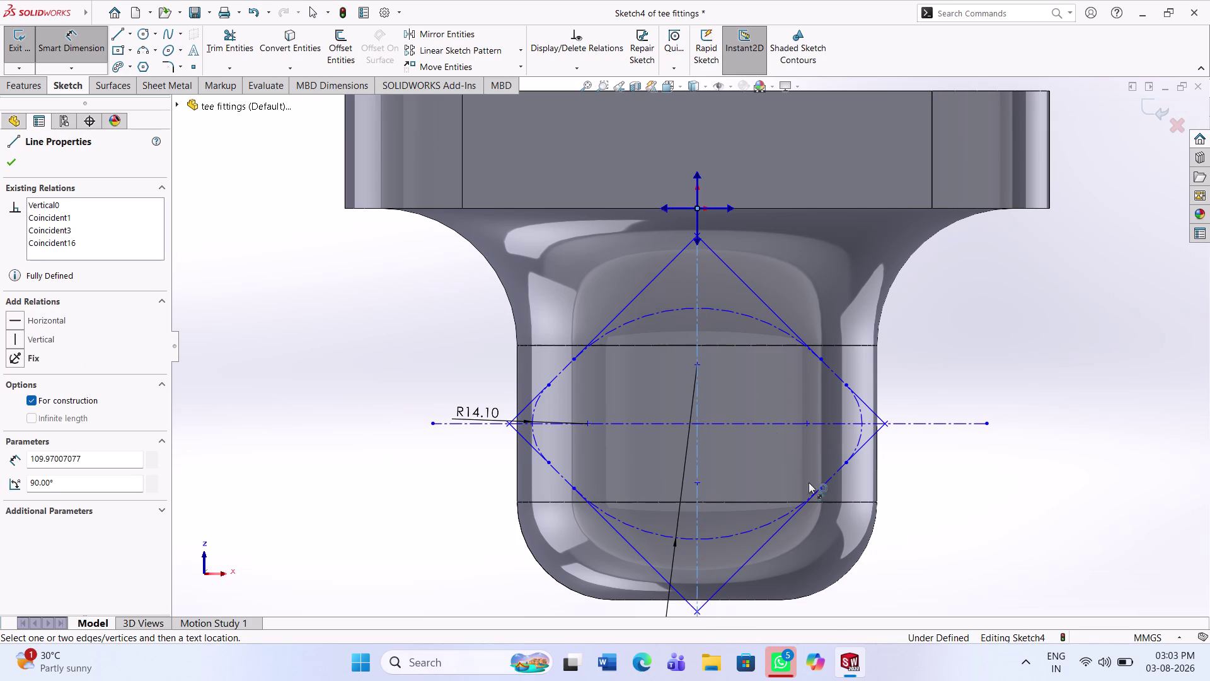
click(88, 51)
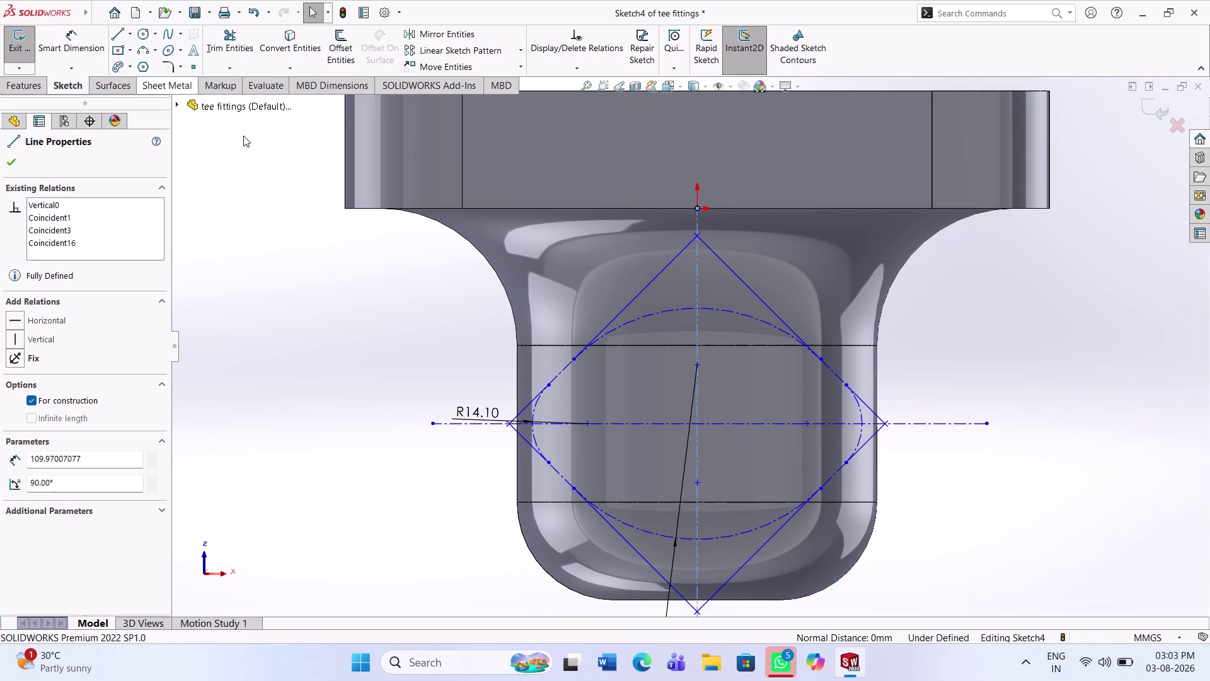
click(65, 33)
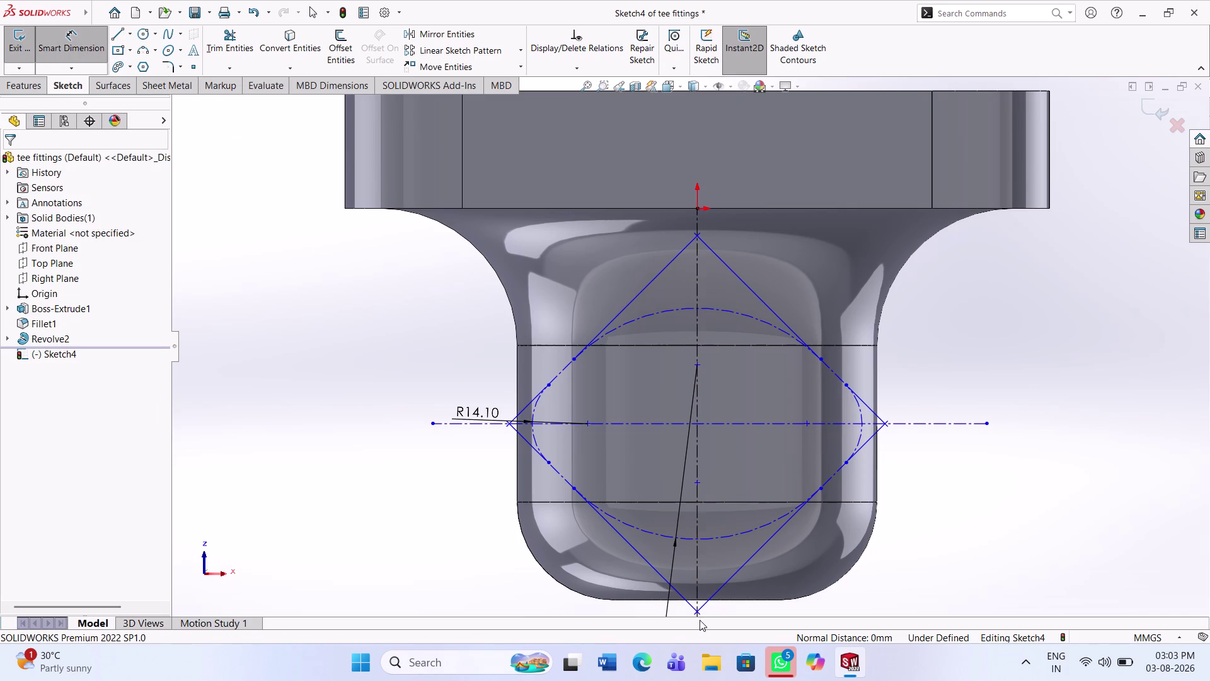
click(132, 37)
click(141, 65)
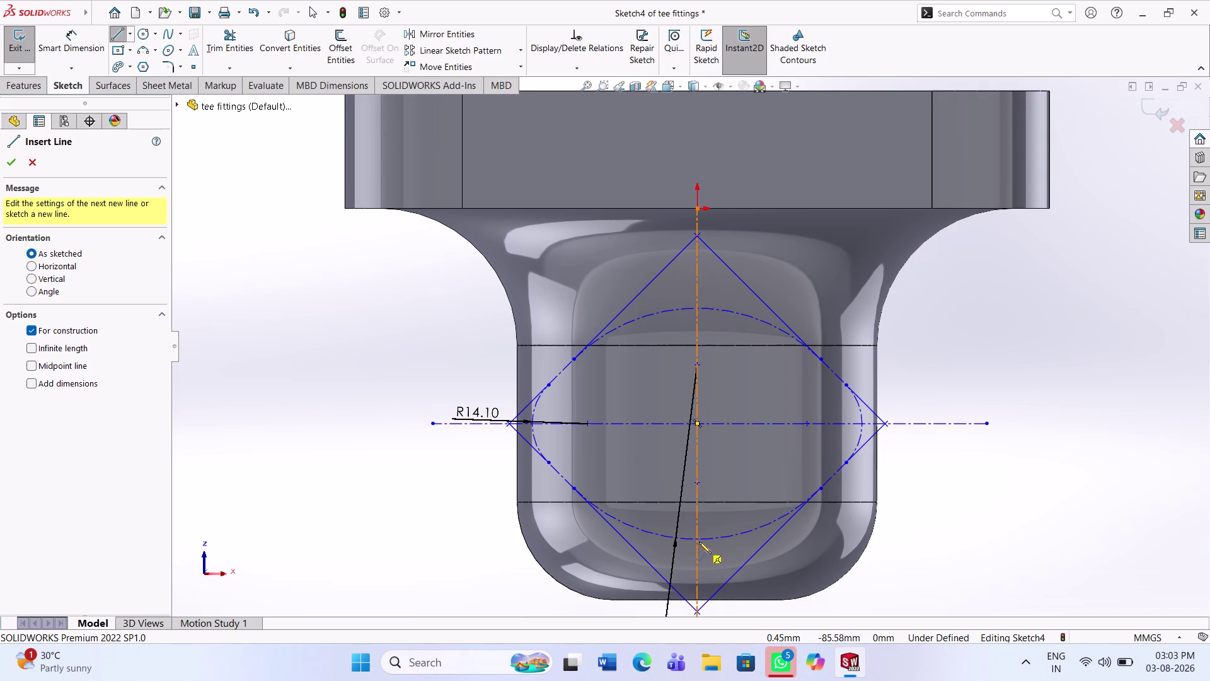
Draw a short horizontal construction line rightward from the vertical centerline near the bottom.
click(698, 540)
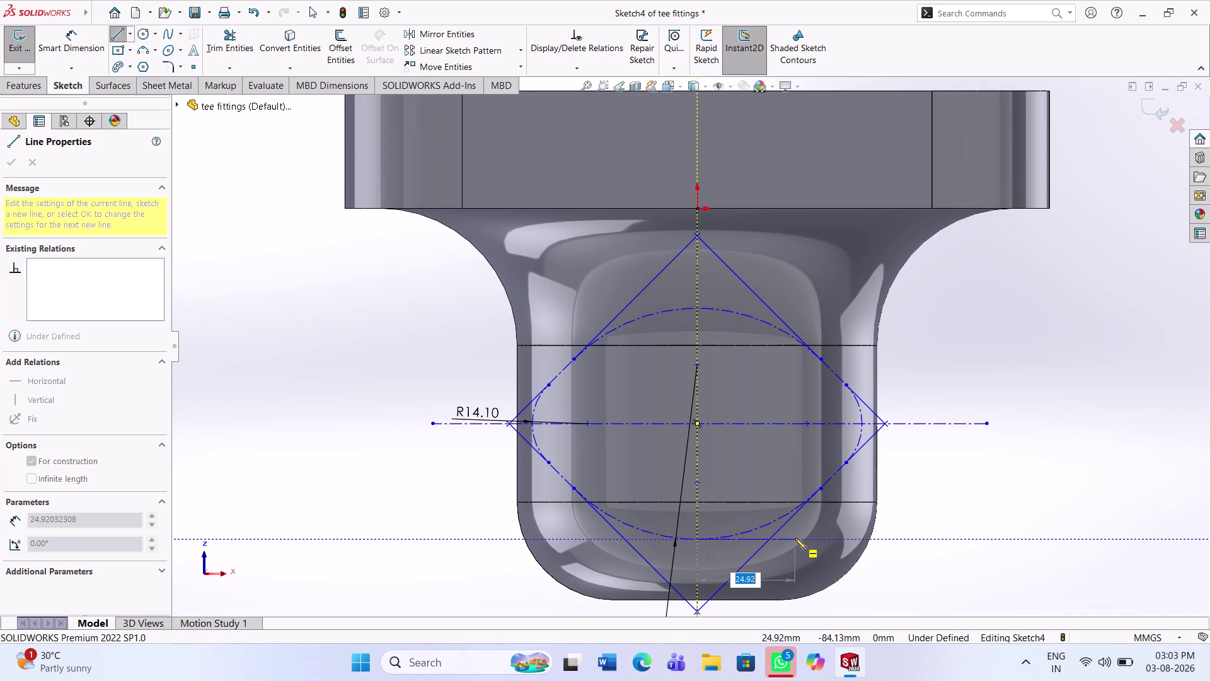
click(795, 538)
key(Escape)
key(Escape)
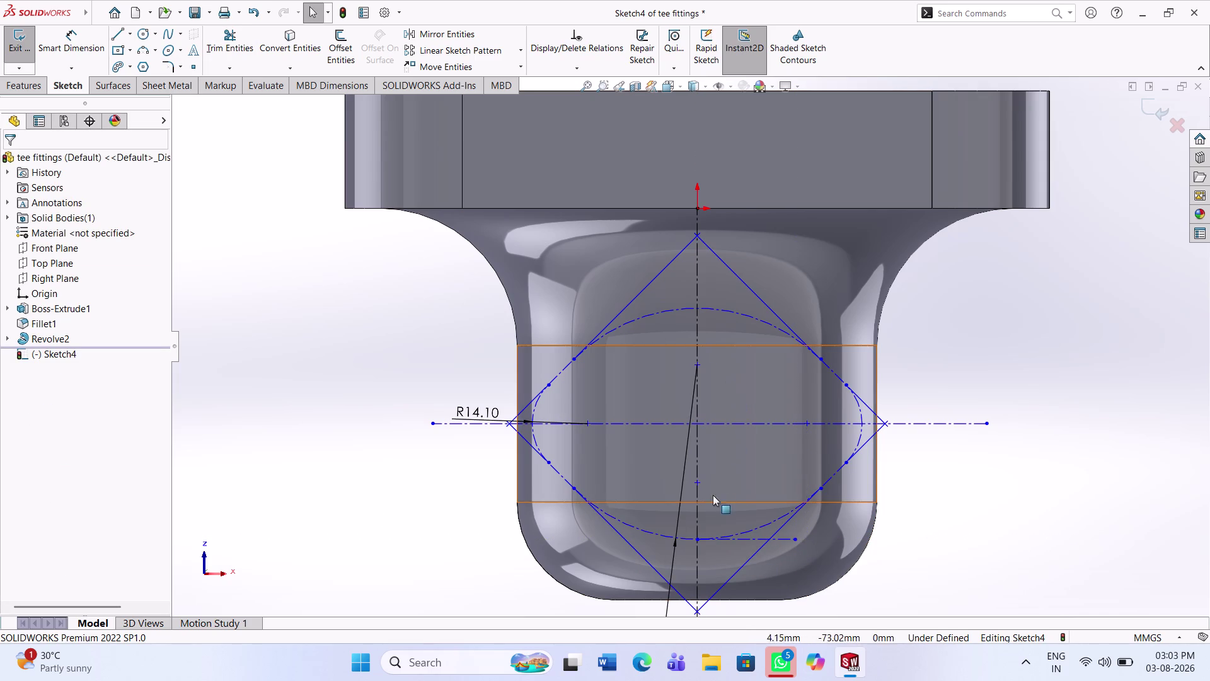
click(68, 40)
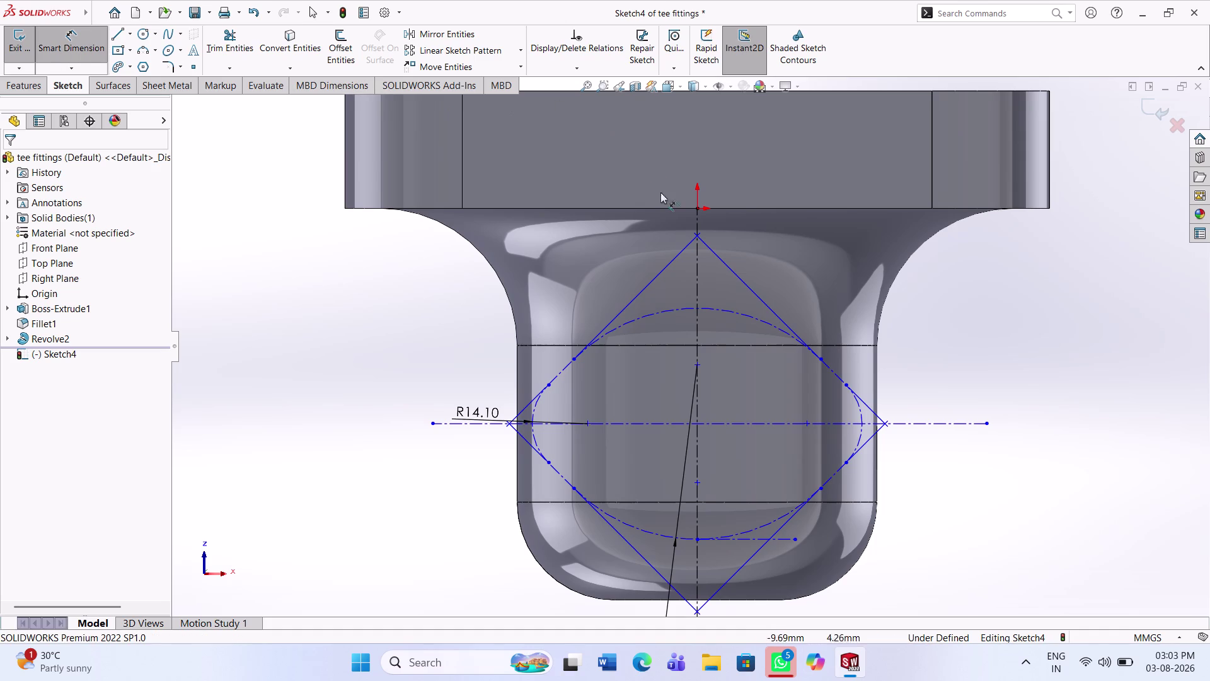
click(696, 211)
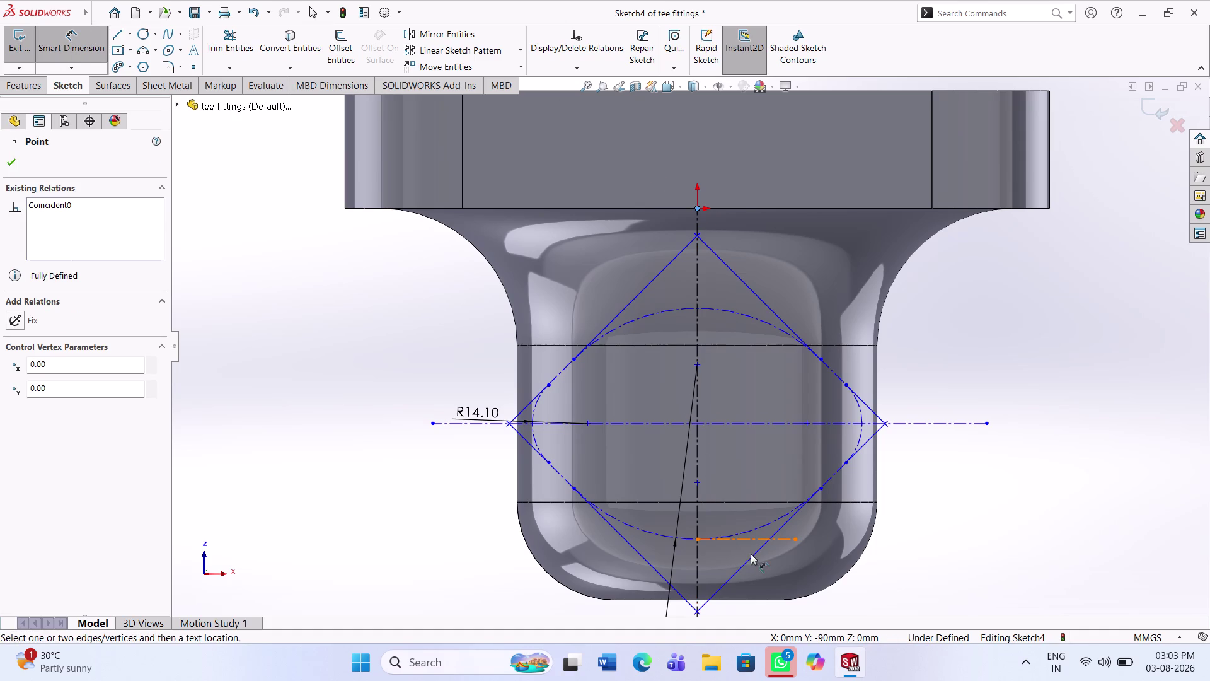
Dimension the horizontal construction line 100 mm vertically from the origin.
click(756, 538)
click(1070, 472)
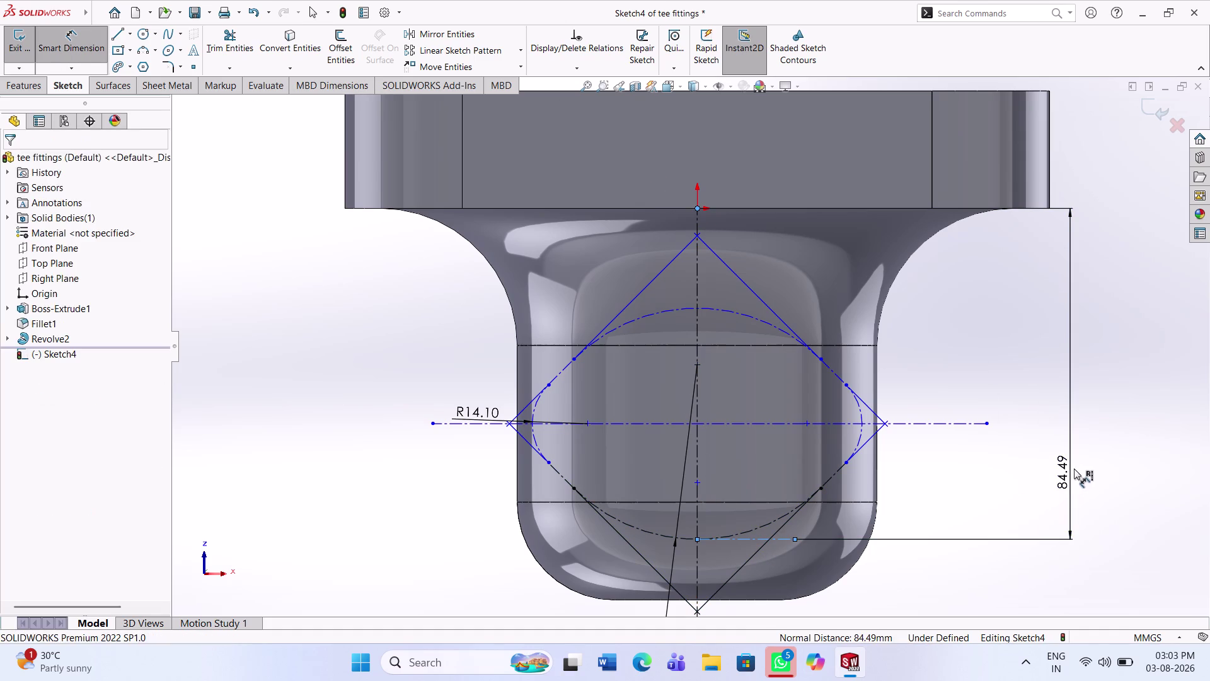
text(100)
key(Return)
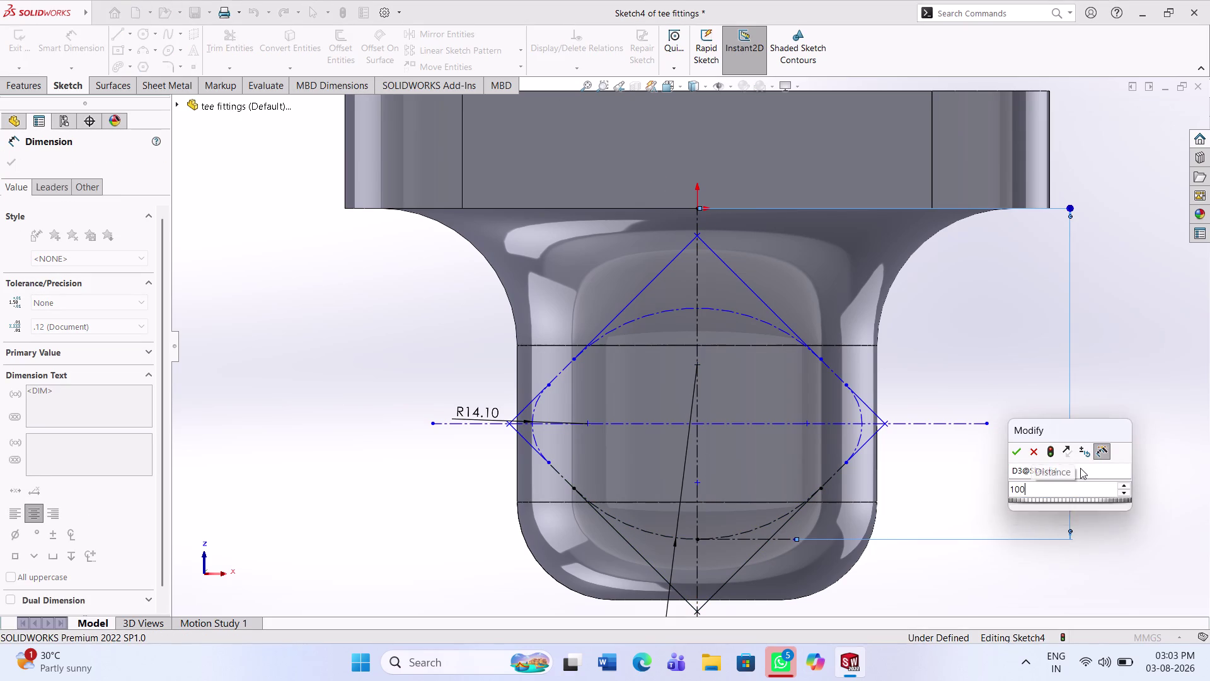
click(994, 397)
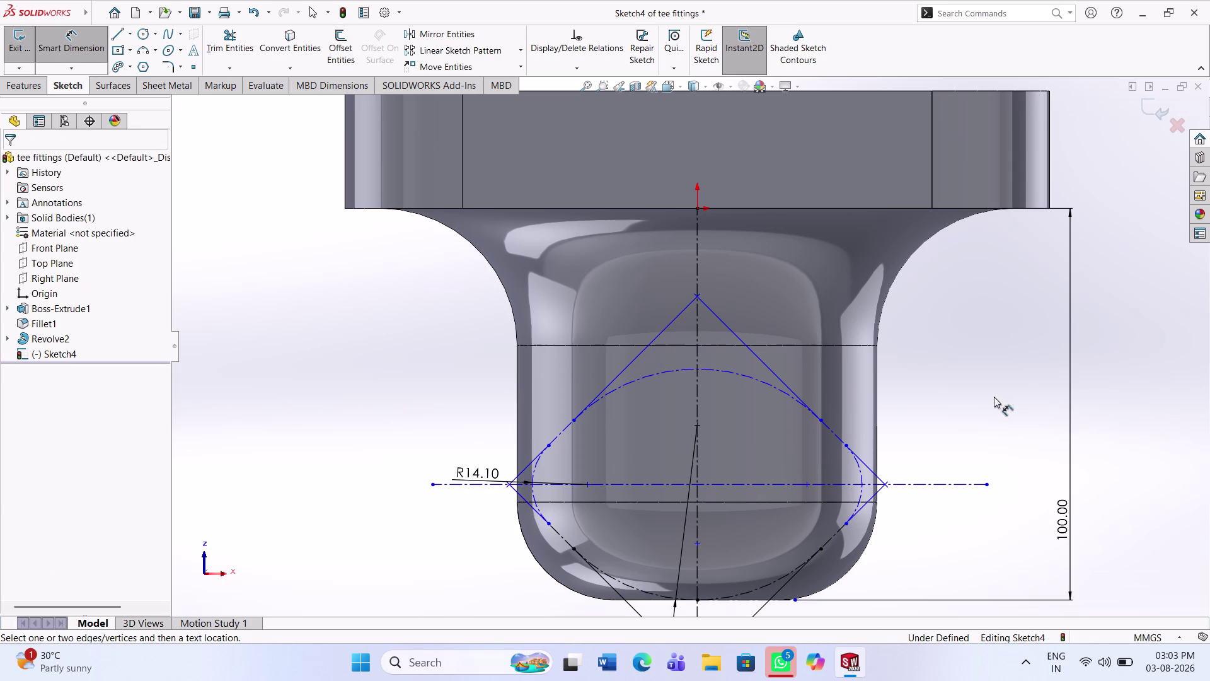
scroll(up, 3)
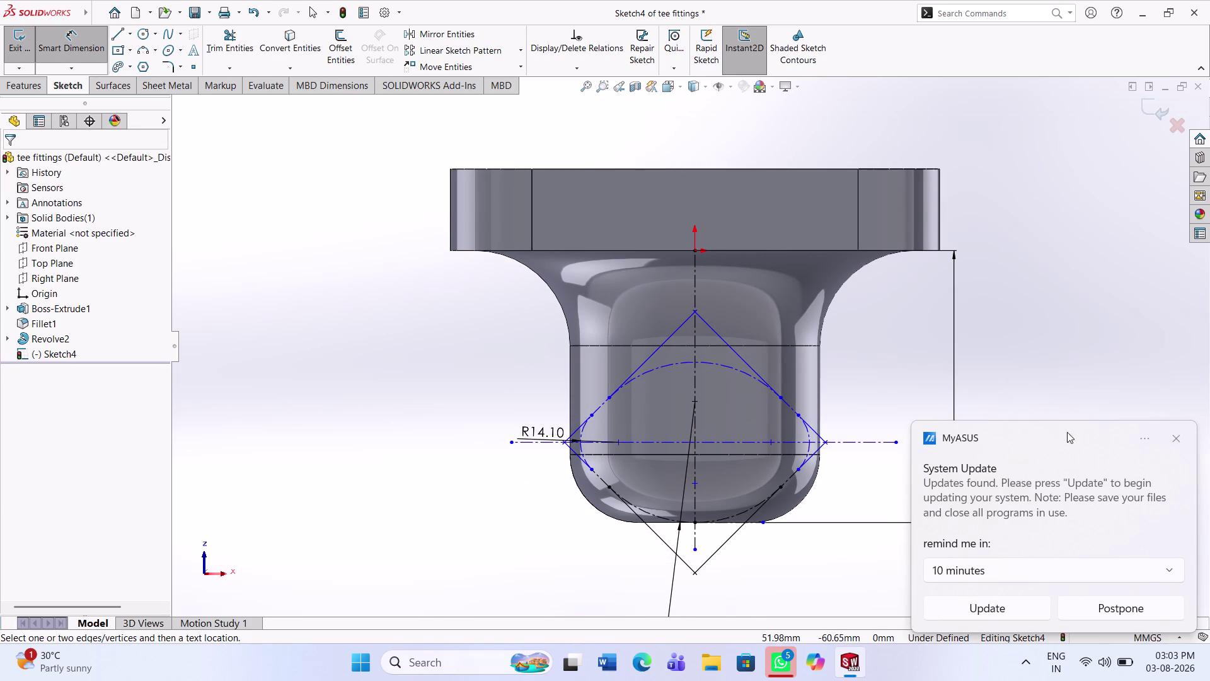